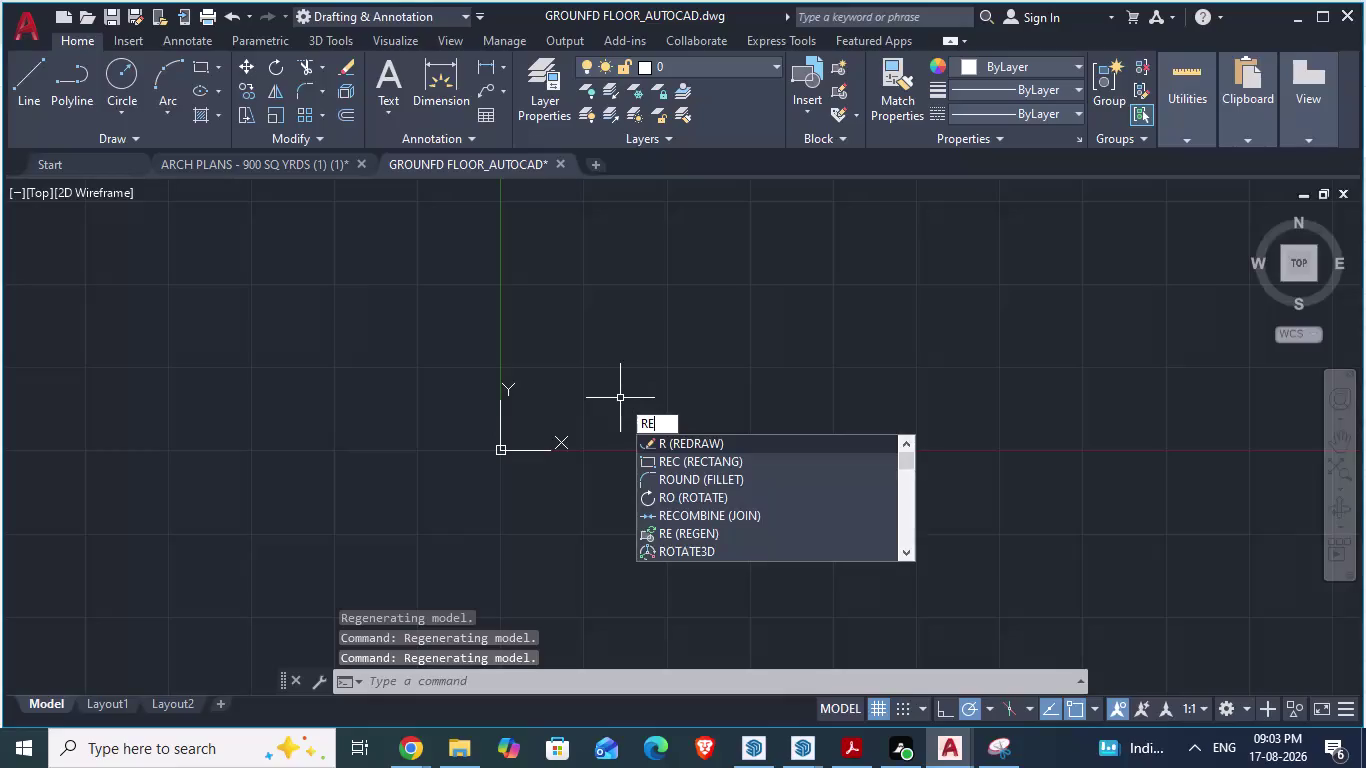
Start a rectangle, pick a first corner, then cancel it.
key(Return)
scroll(down, 3)
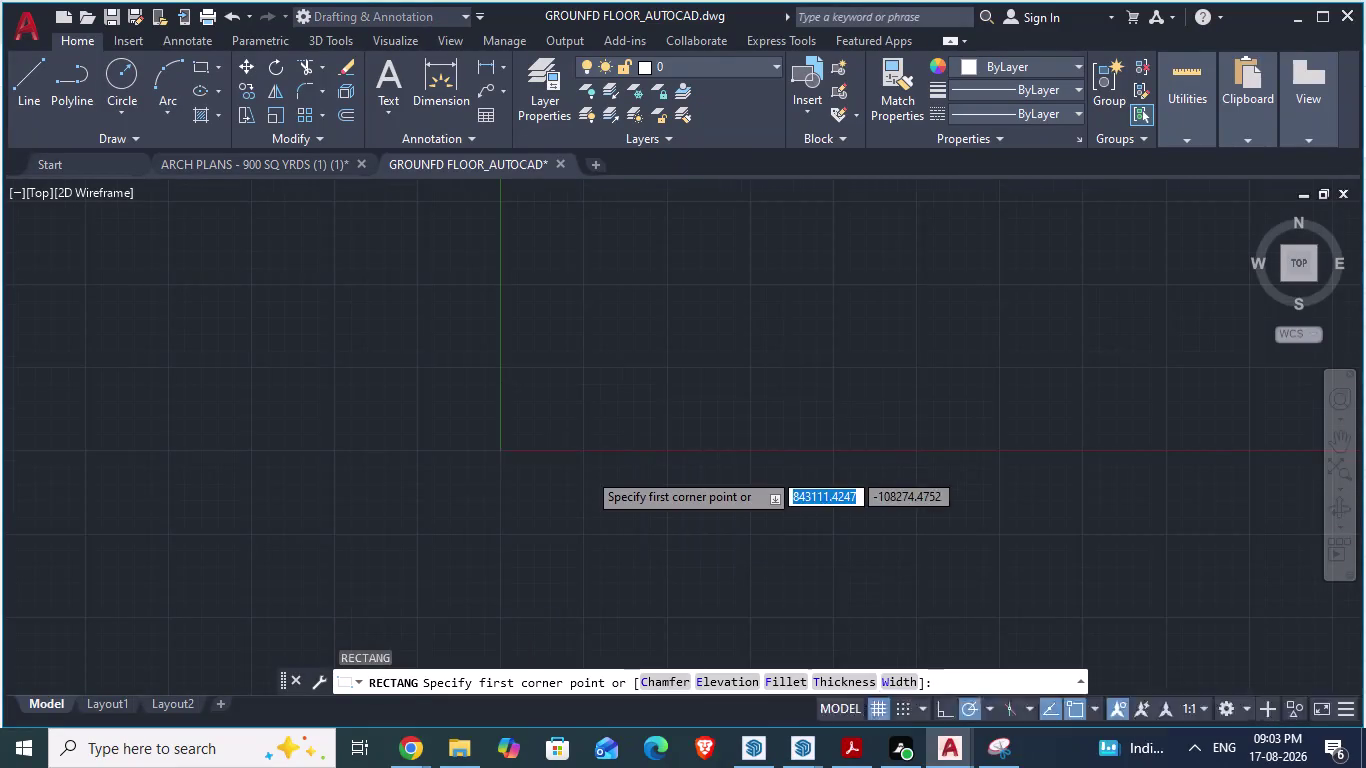
scroll(down, 3)
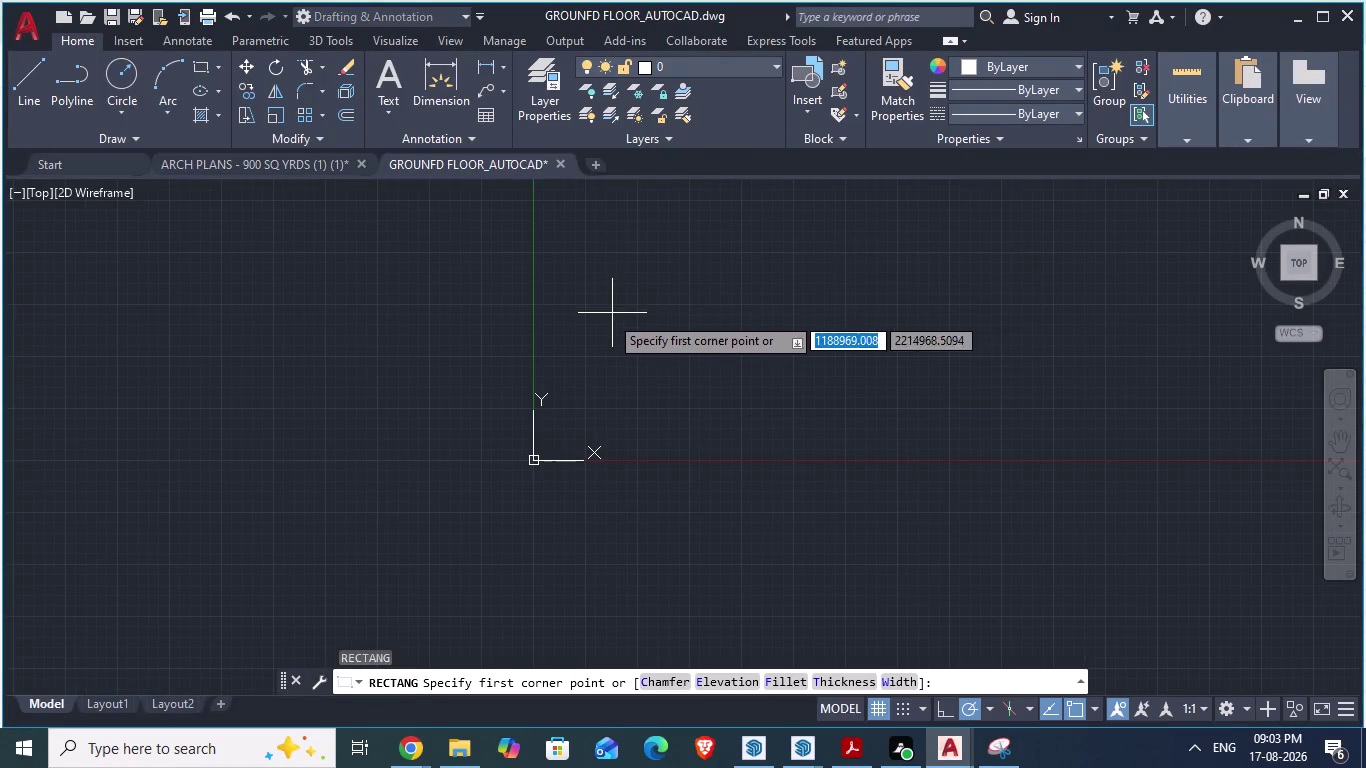
scroll(down, 3)
click(609, 280)
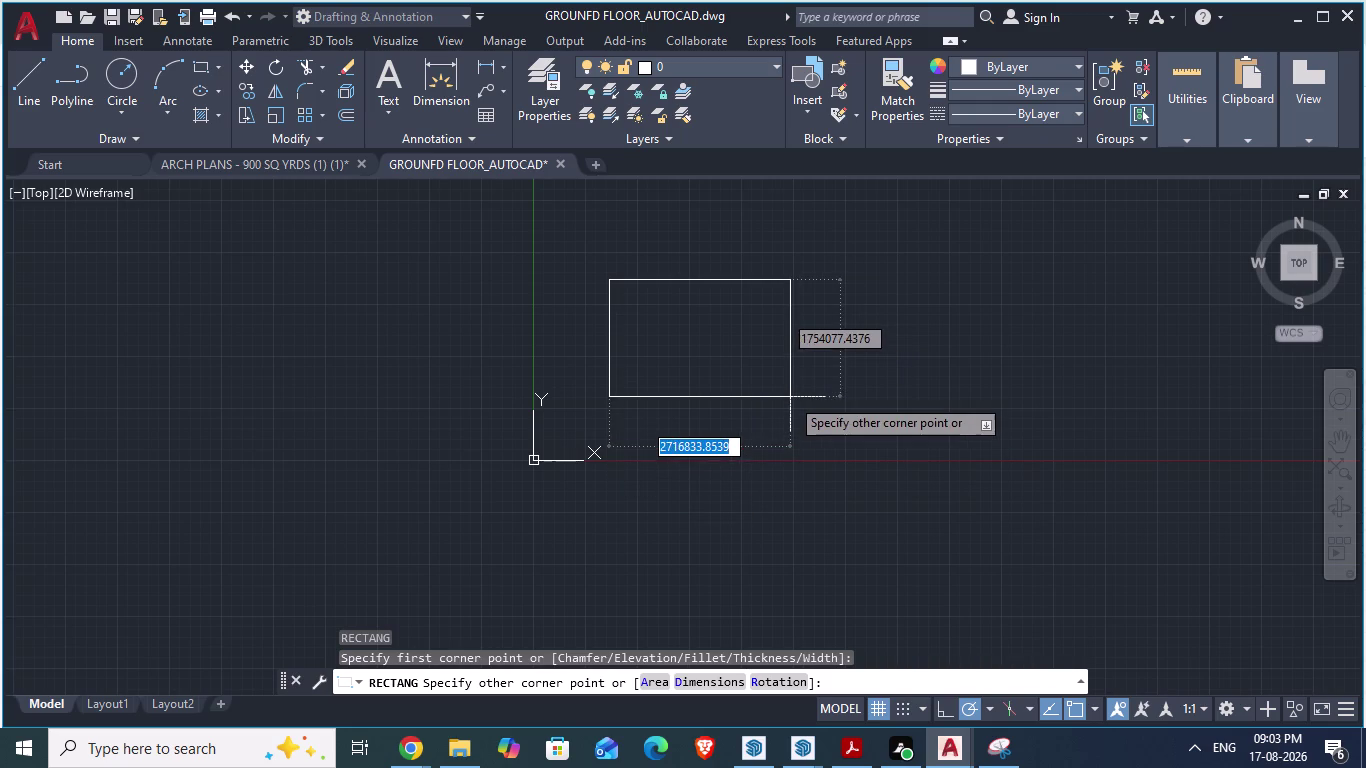
key(Escape)
Type 98'10.5" at an empty-canvas prompt, confirm it, then cancel.
scroll(down, 3)
scroll(down, 3)
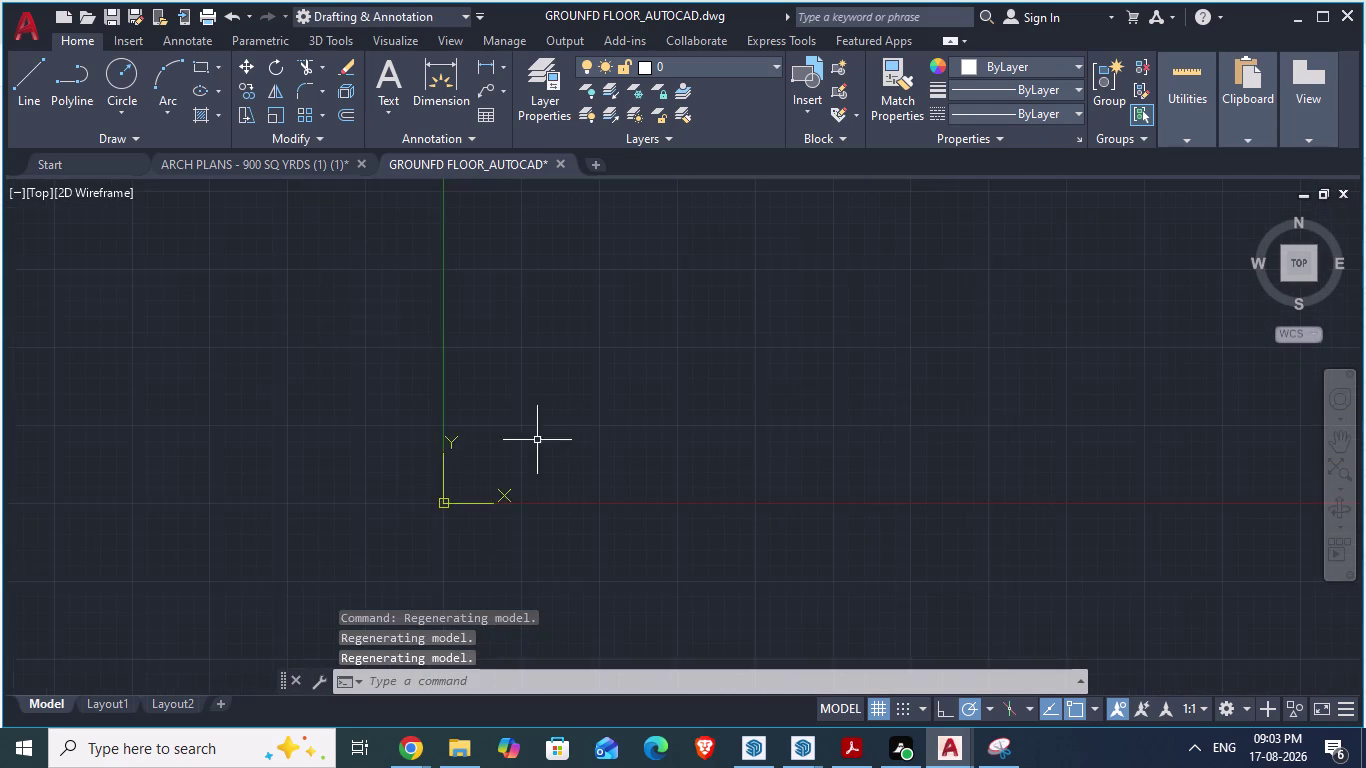
scroll(up, 3)
click(448, 303)
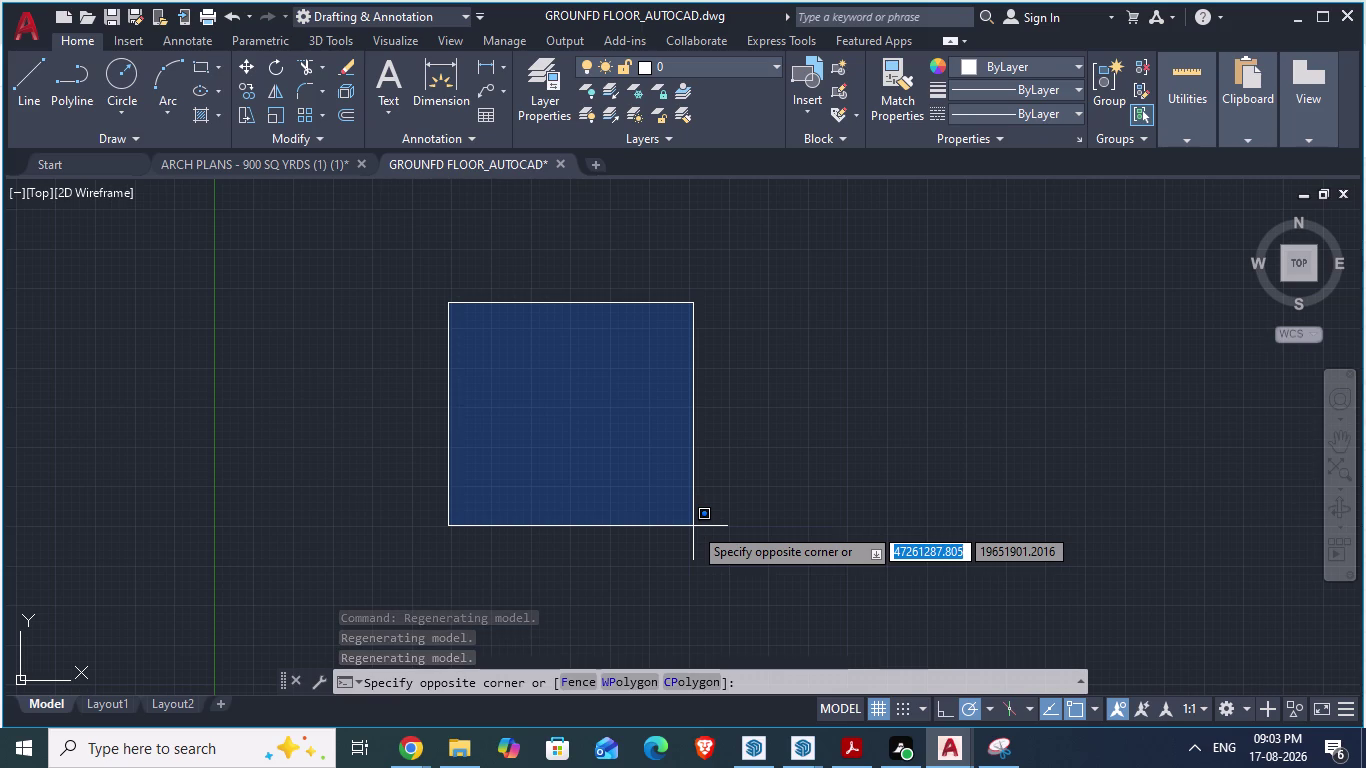
text(98)
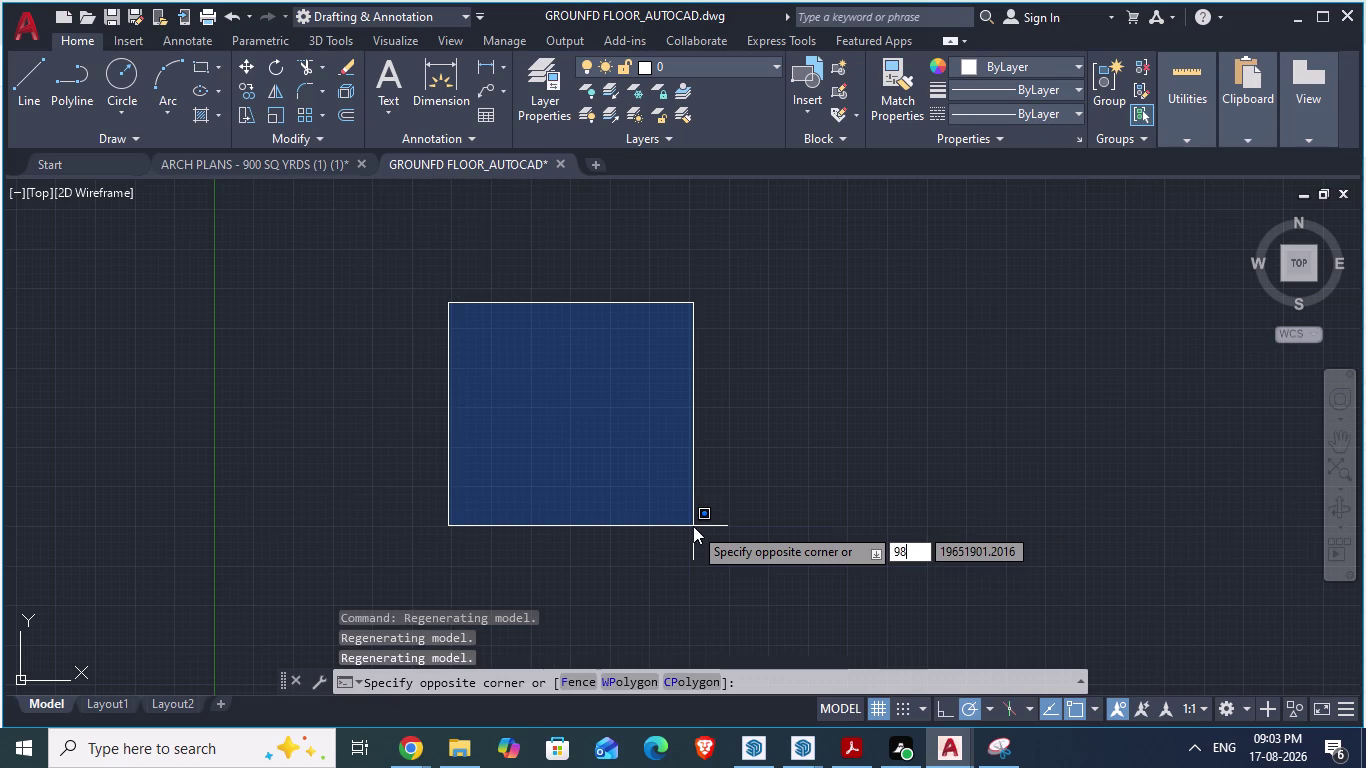
key(apostrophe)
text(10)
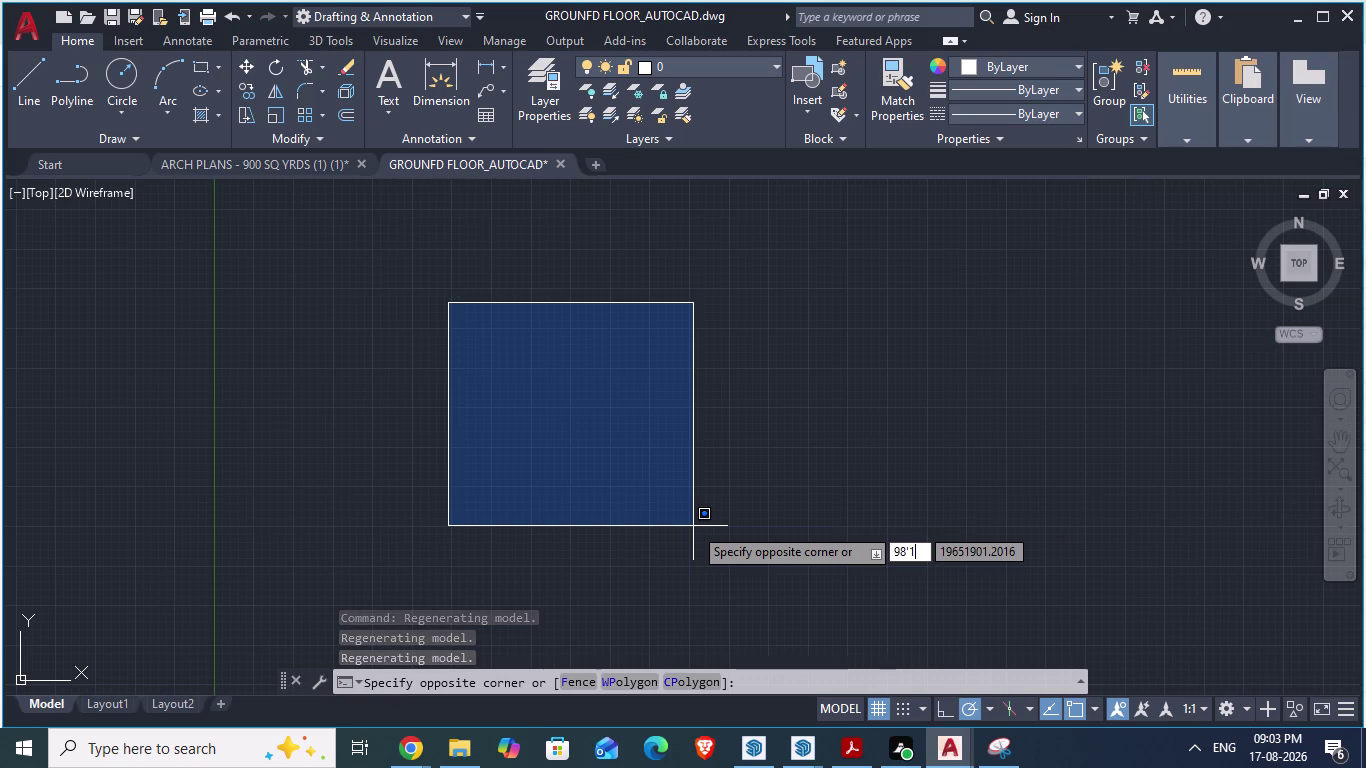
text(.5)
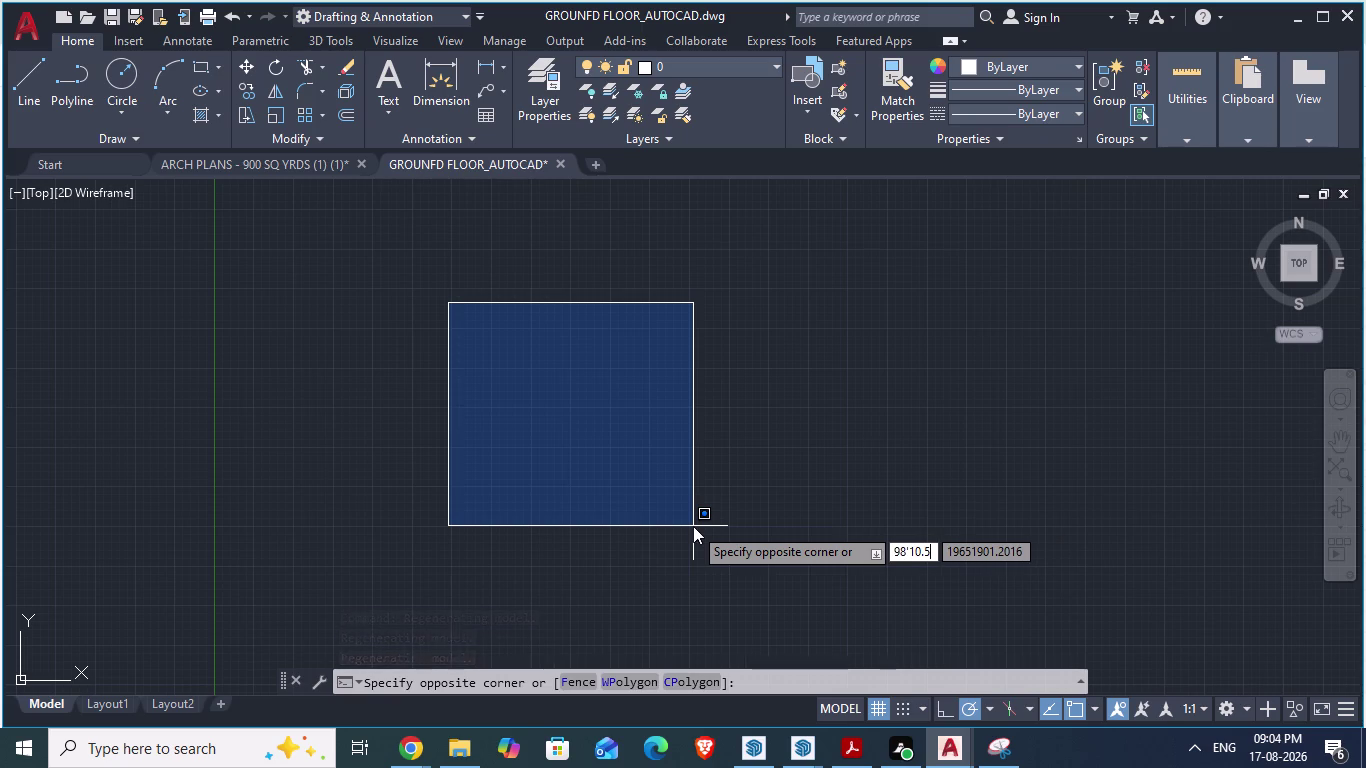
key(shift+quotedbl)
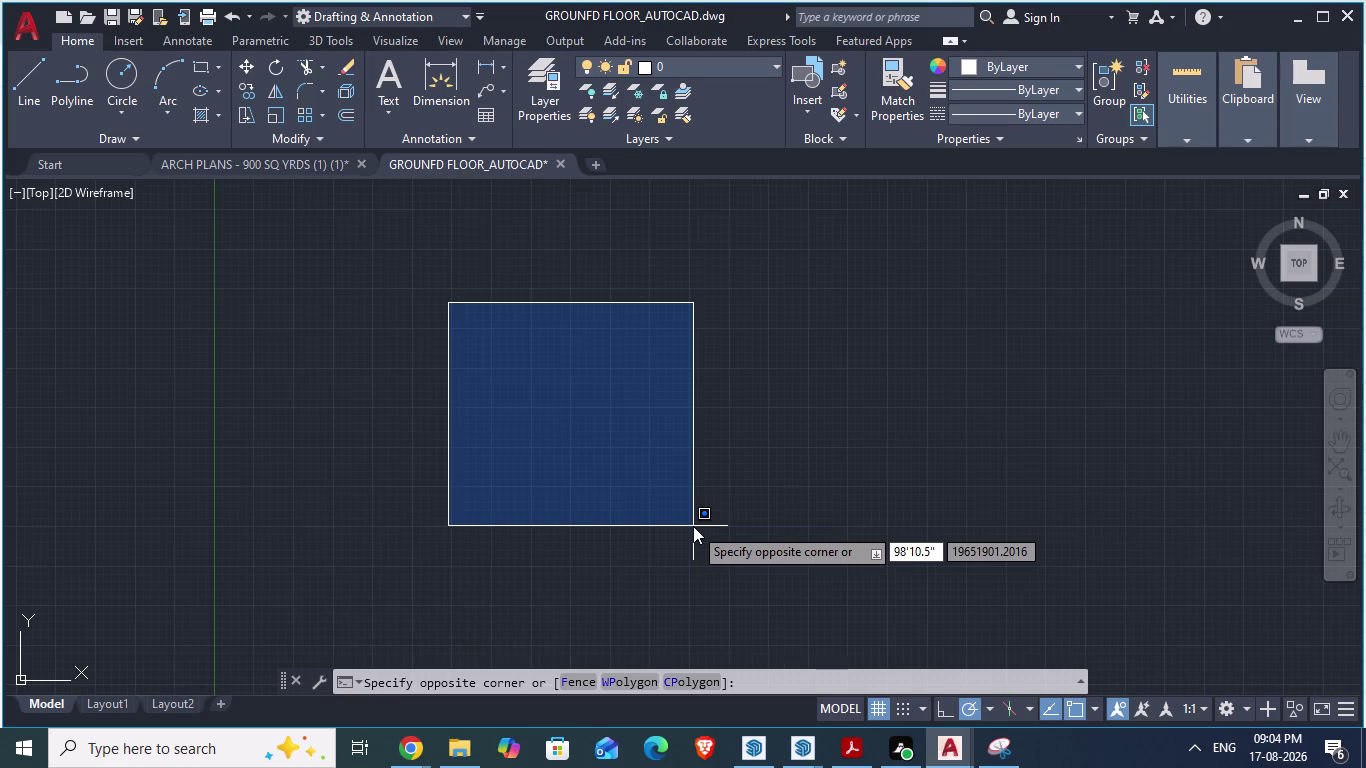
key(Tab)
key(Tab)
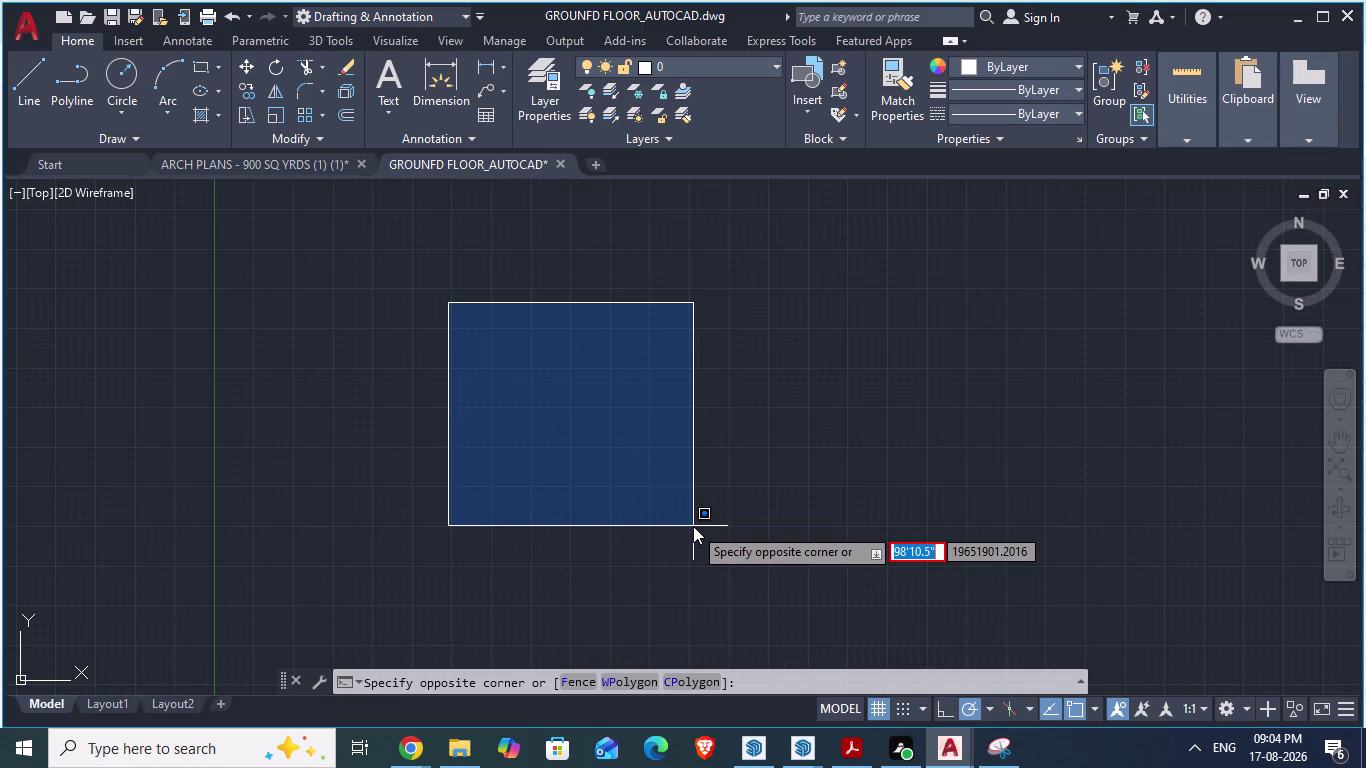
key(Return)
key(Escape)
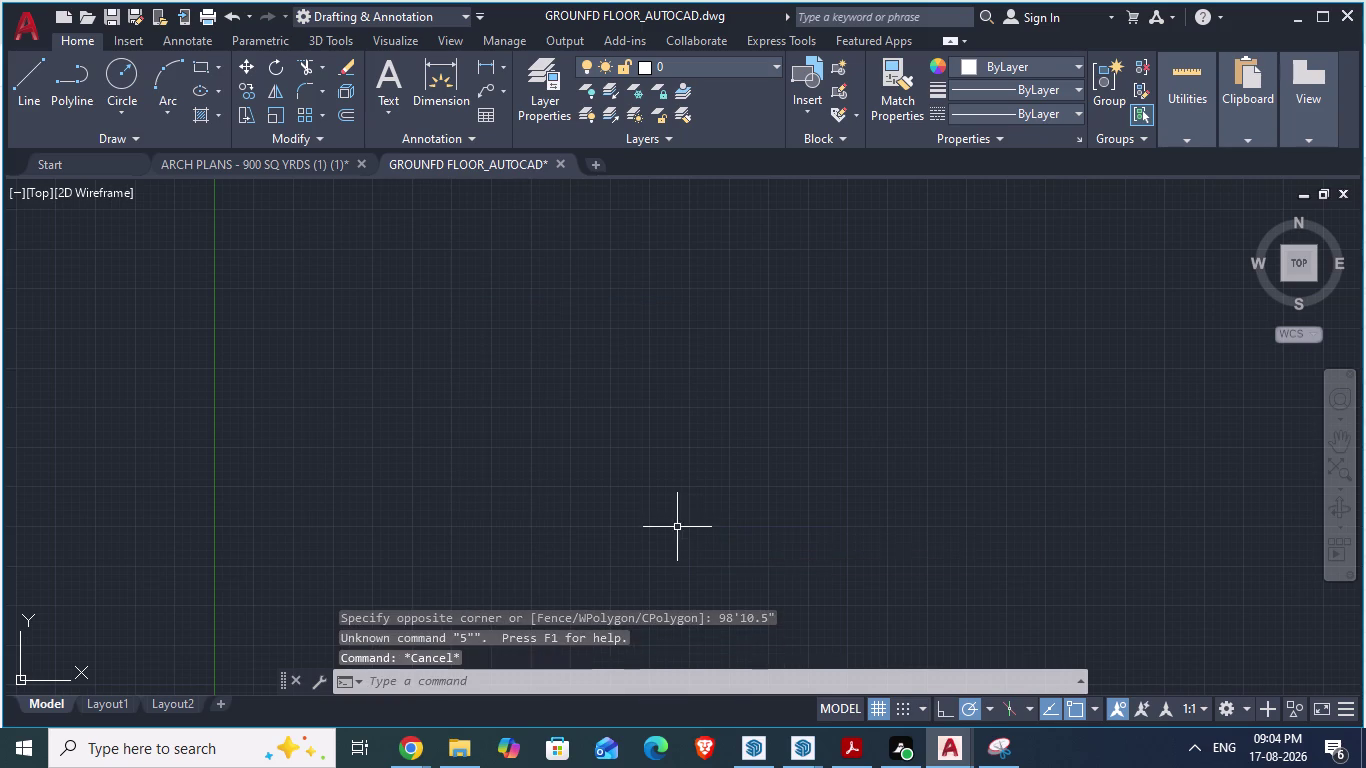
Restart the rectangle command with REC.
scroll(down, 3)
scroll(down, 3)
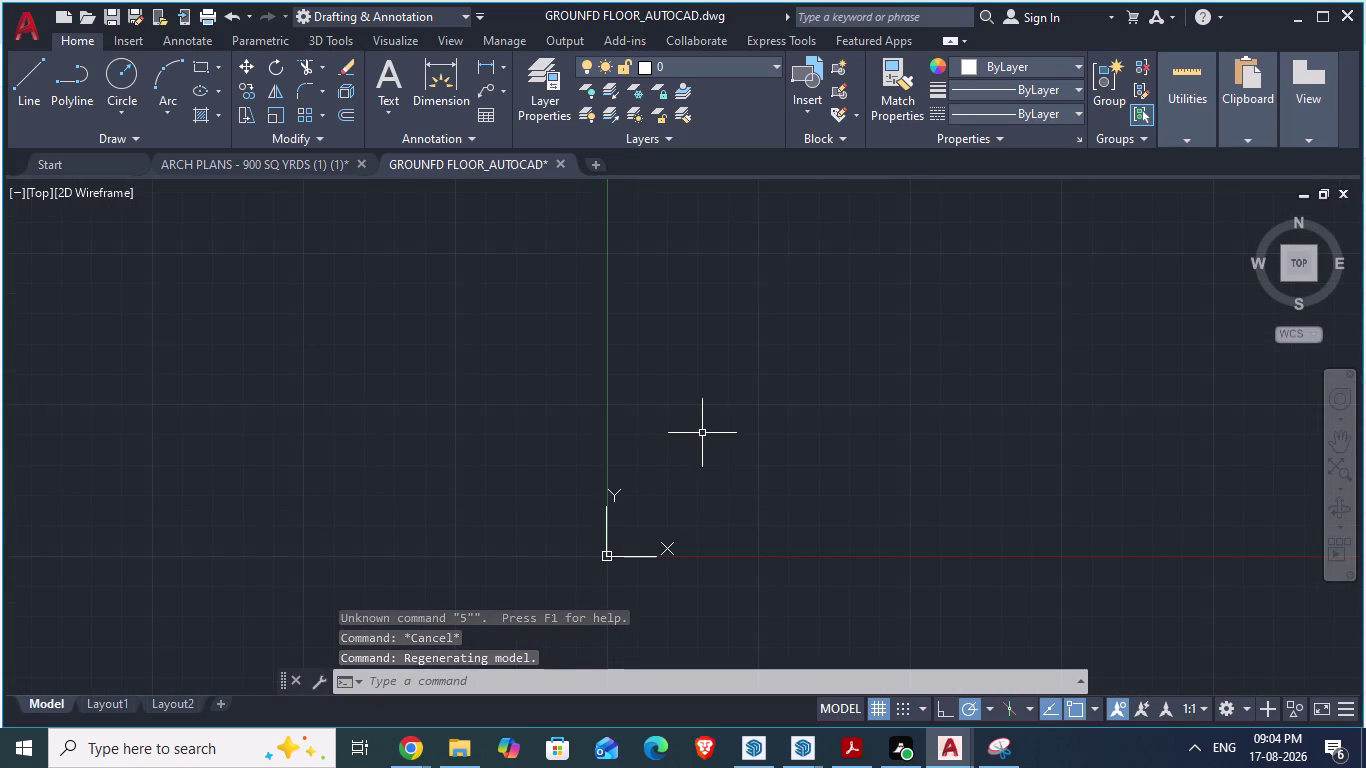
scroll(down, 3)
scroll(down, 3)
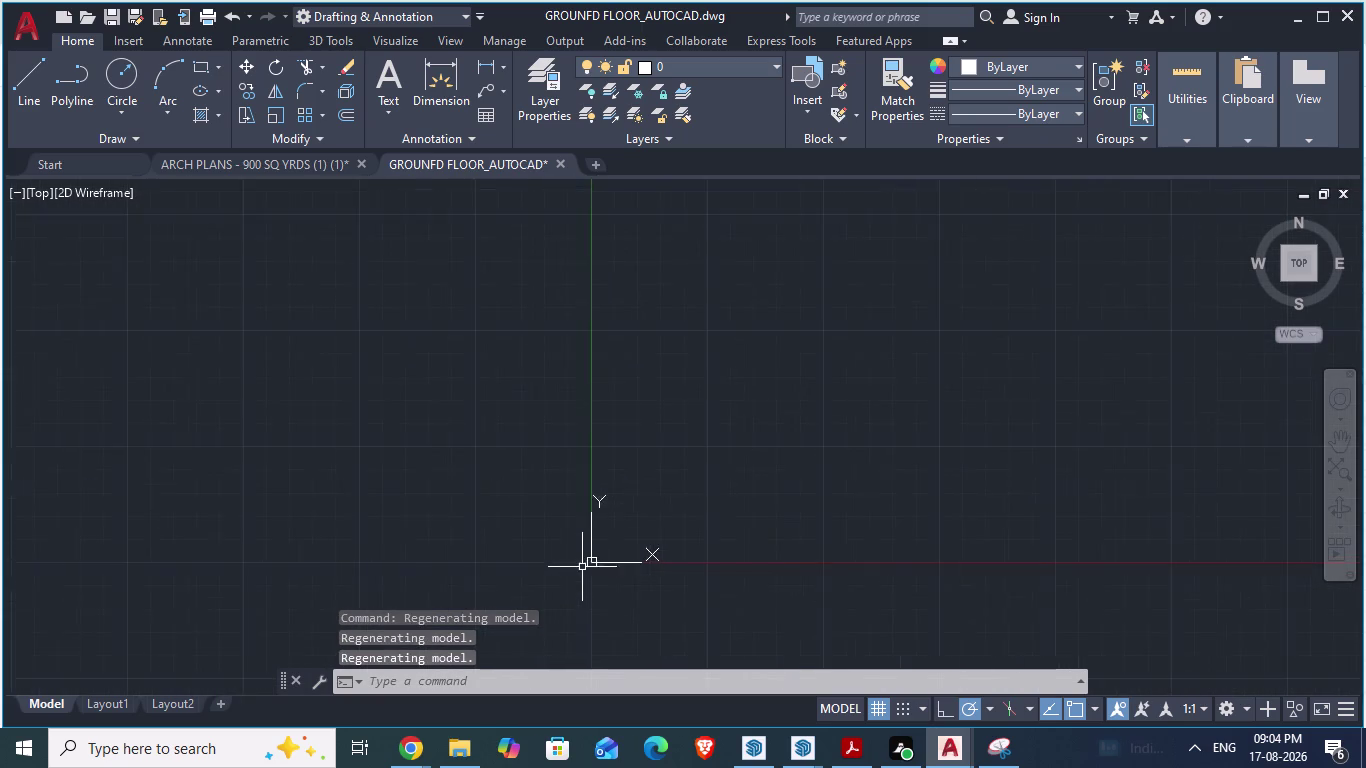
scroll(down, 3)
scroll(down, 3)
text(re)
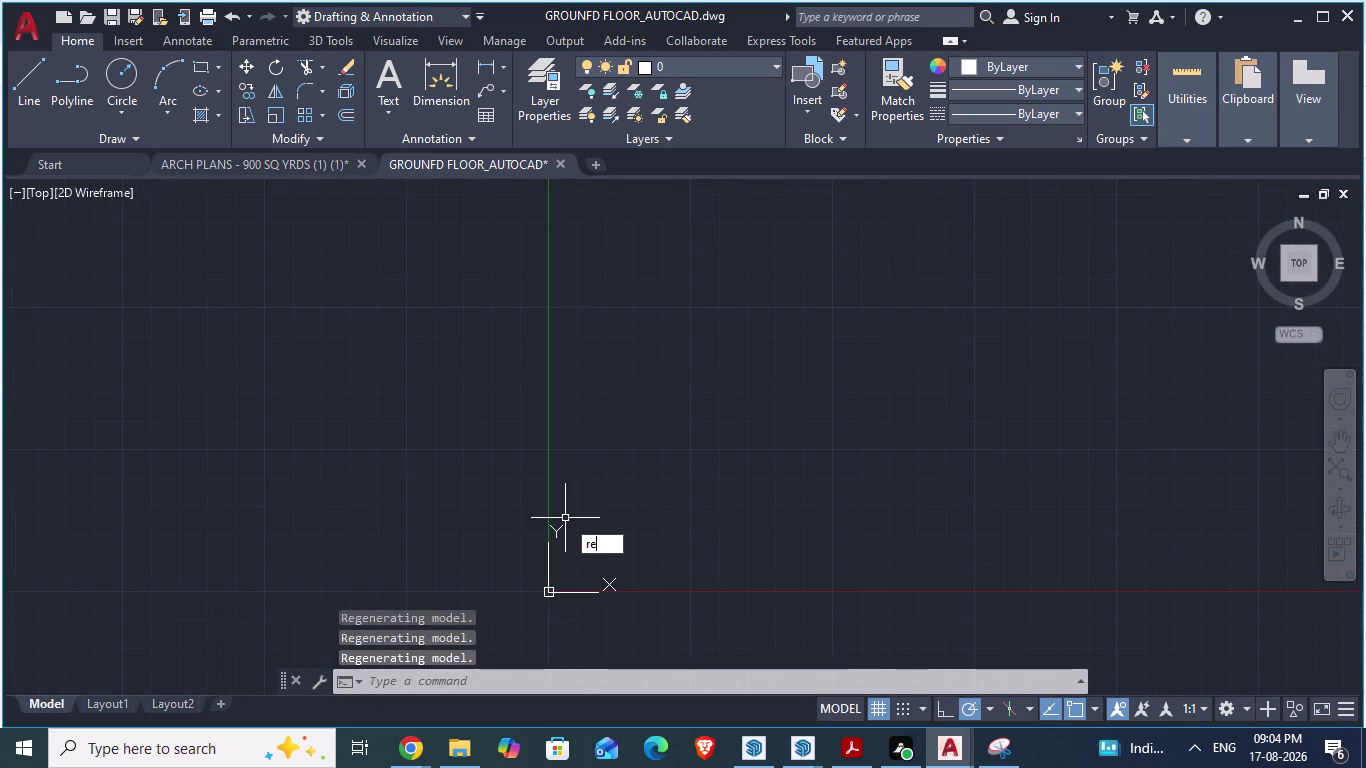
text(c)
key(Return)
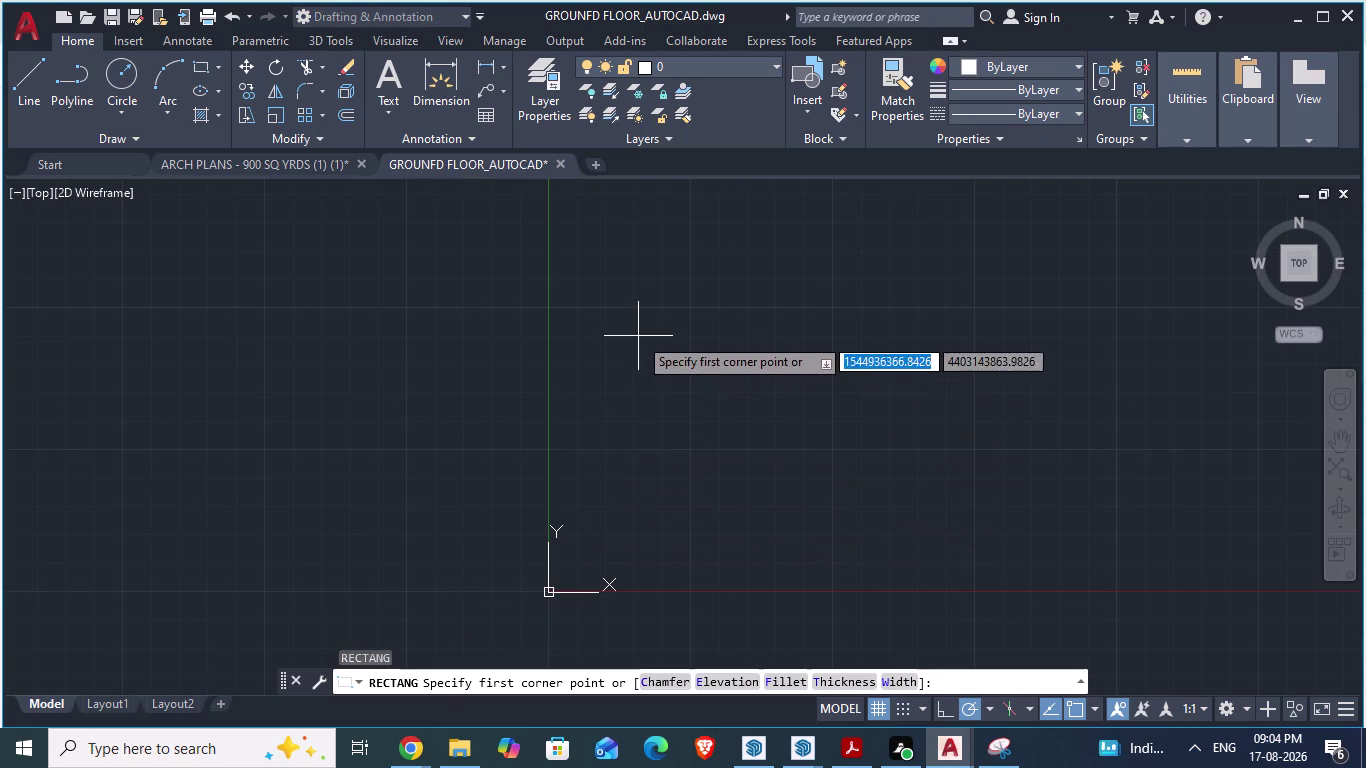
Enter 98'10.5" as the first corner's X value and place the corner.
scroll(down, 3)
scroll(down, 3)
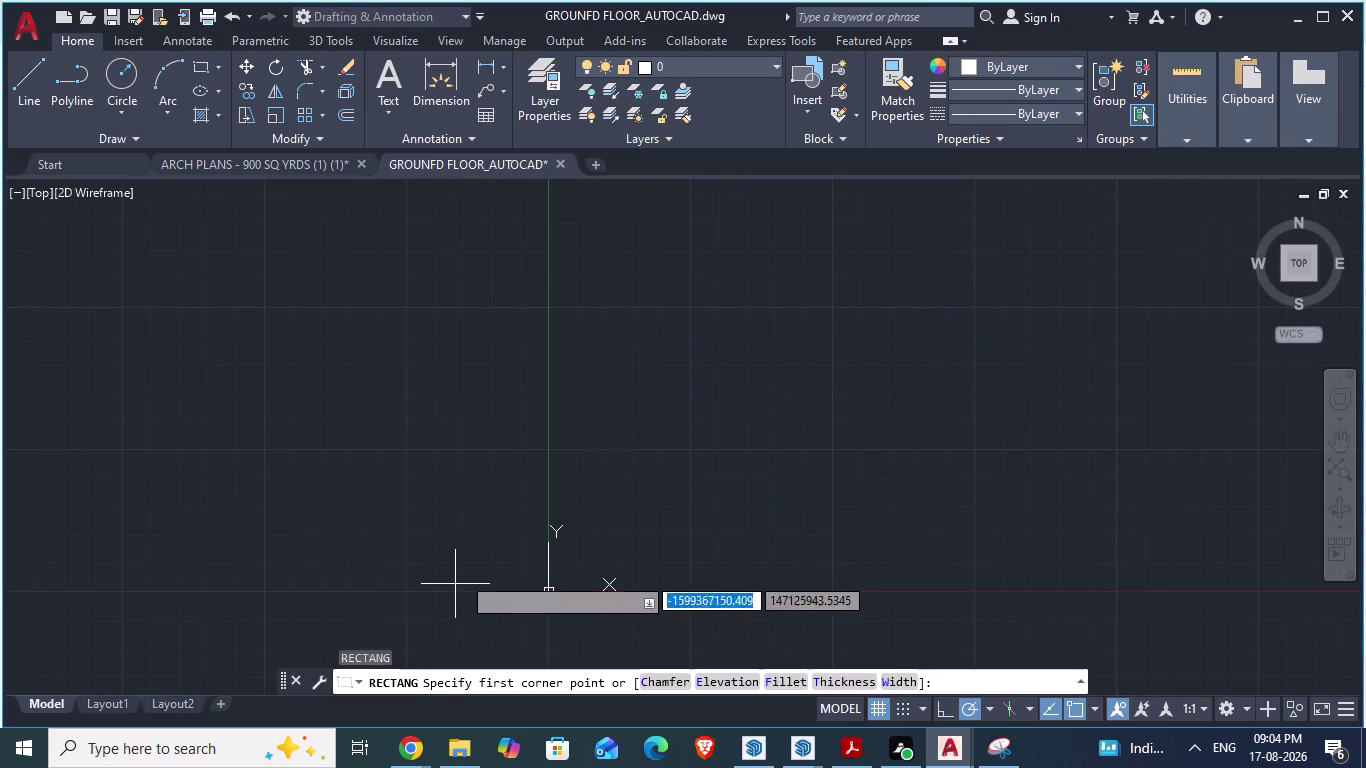
text(98)
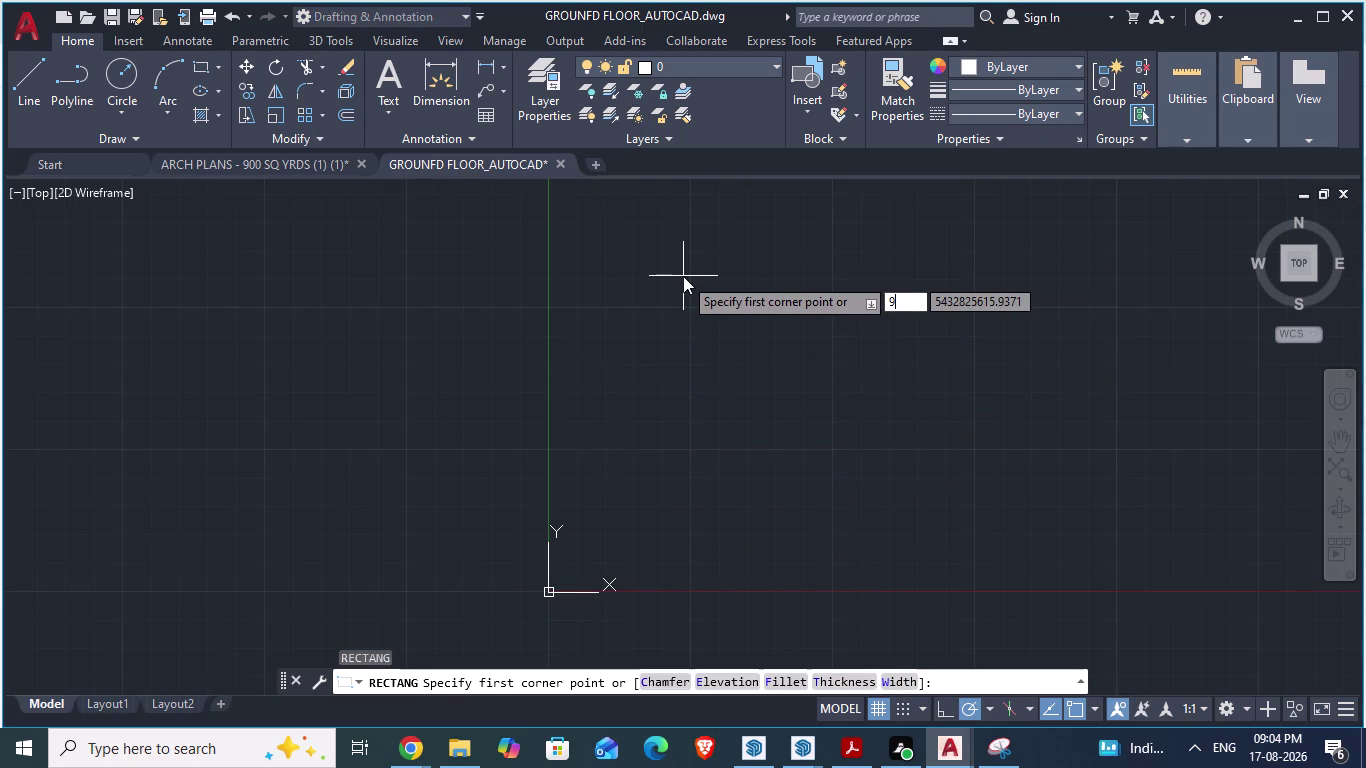
key(apostrophe)
text(10.)
text(5)
key(shift+quotedbl)
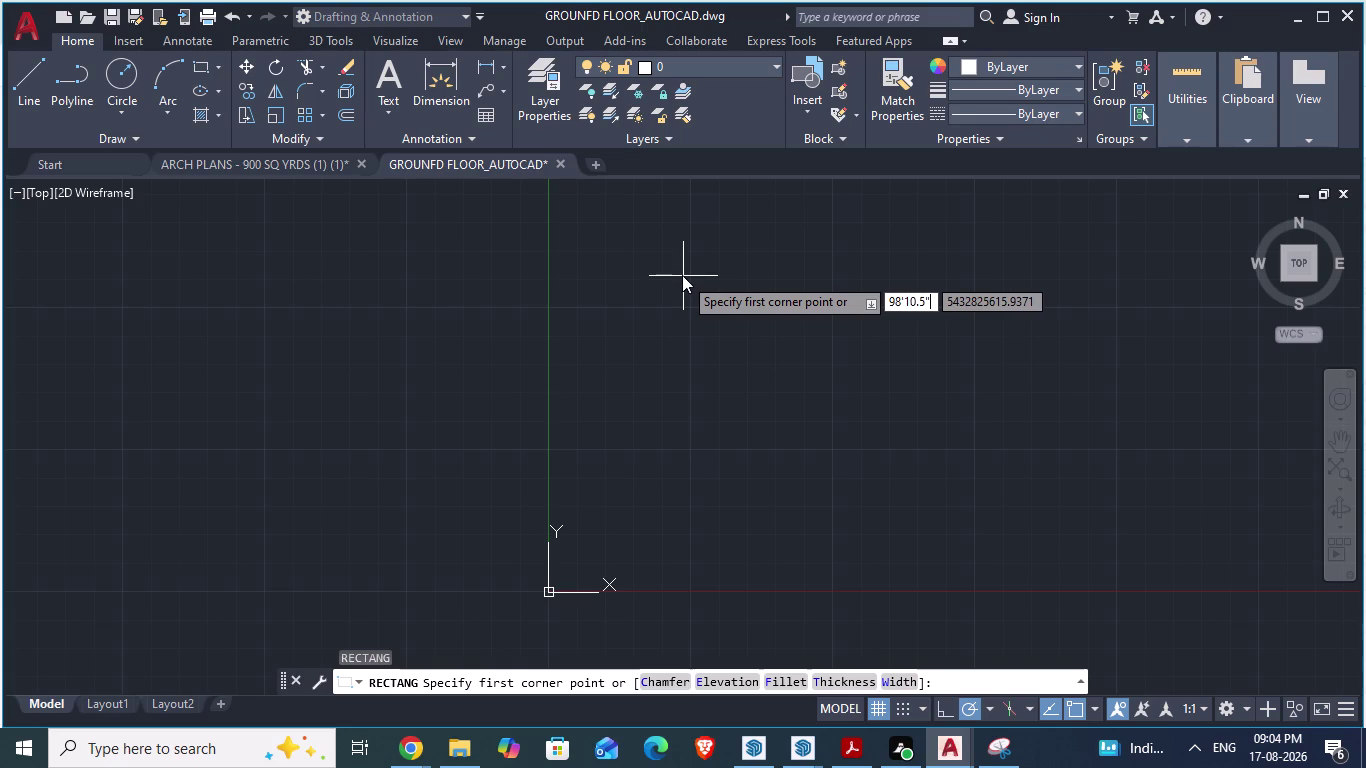
key(Tab)
key(Tab)
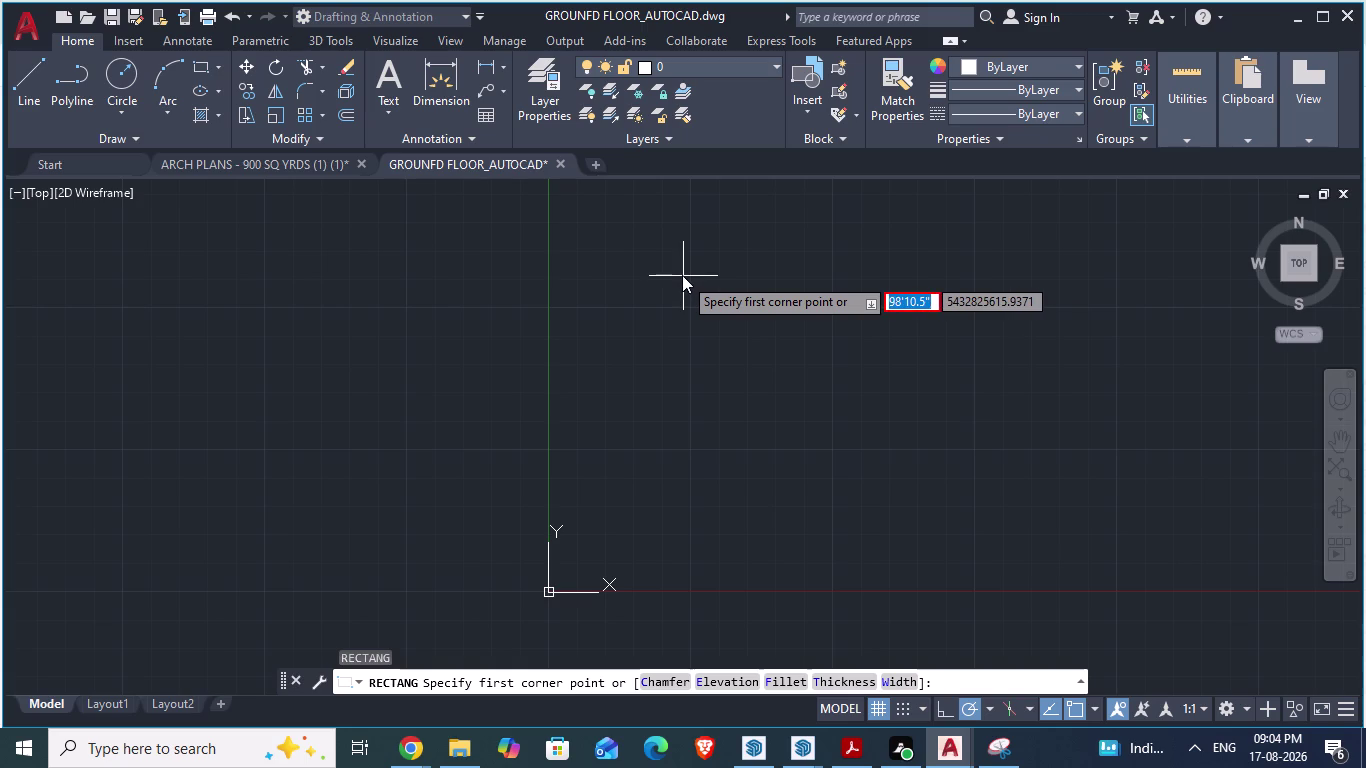
click(678, 228)
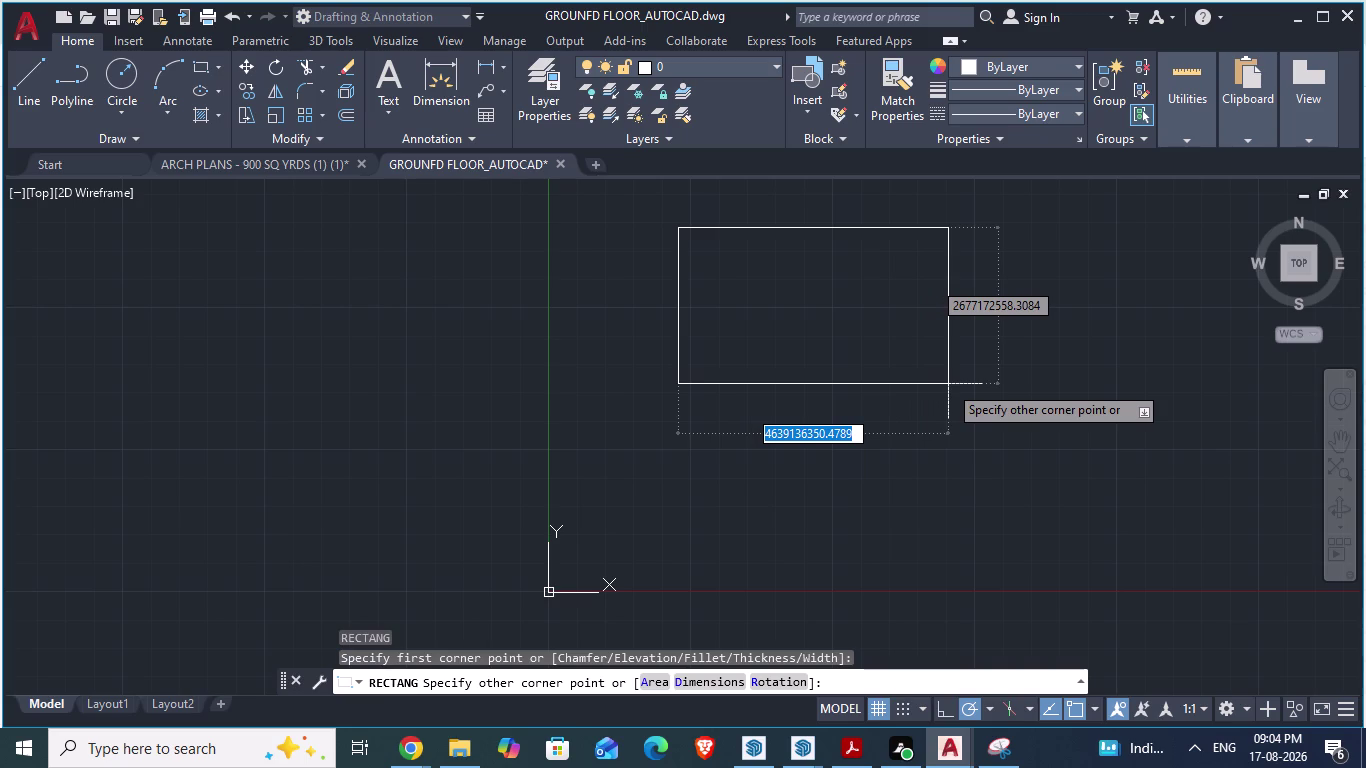
Enter 98'10.5" for the opposite corner, then abandon and restart the attempt.
key(9)
key(8)
text(')
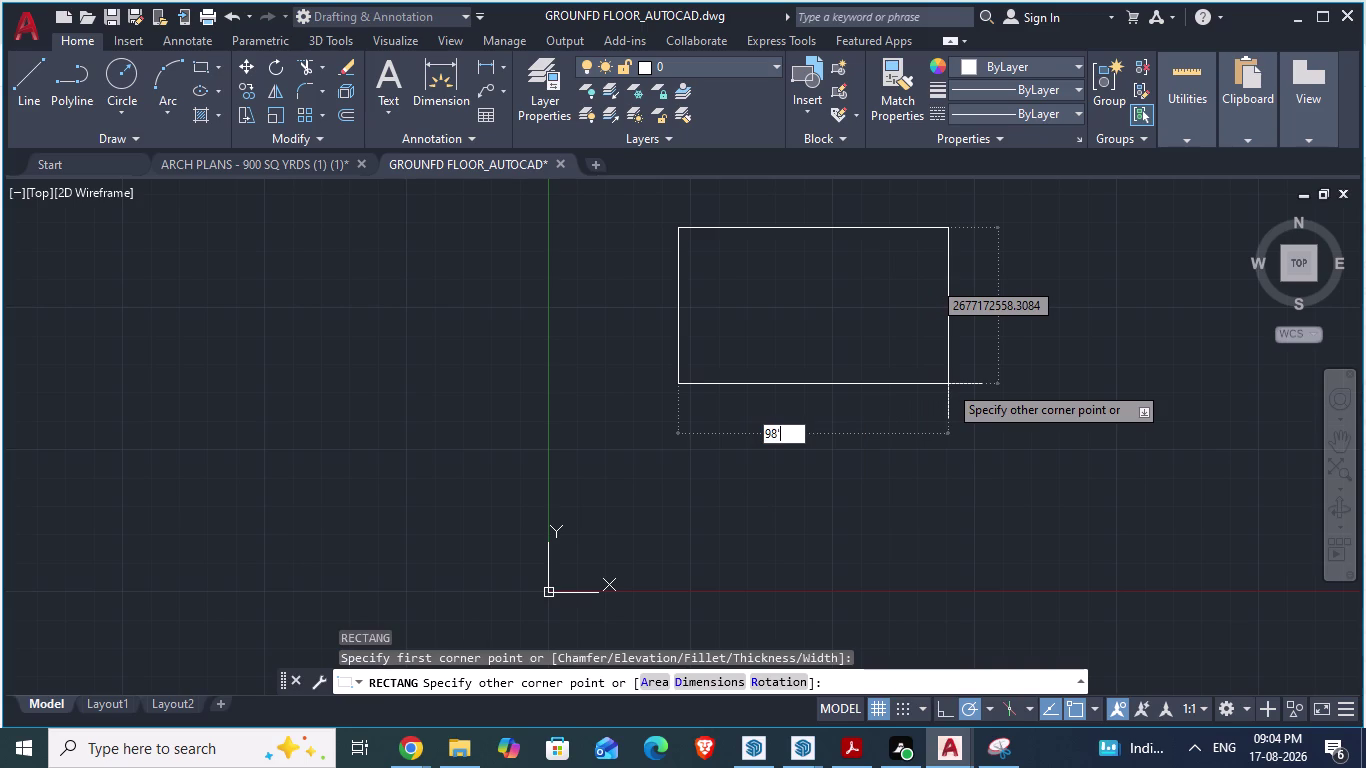
text(10.5)
key(shift+quotedbl)
key(Tab)
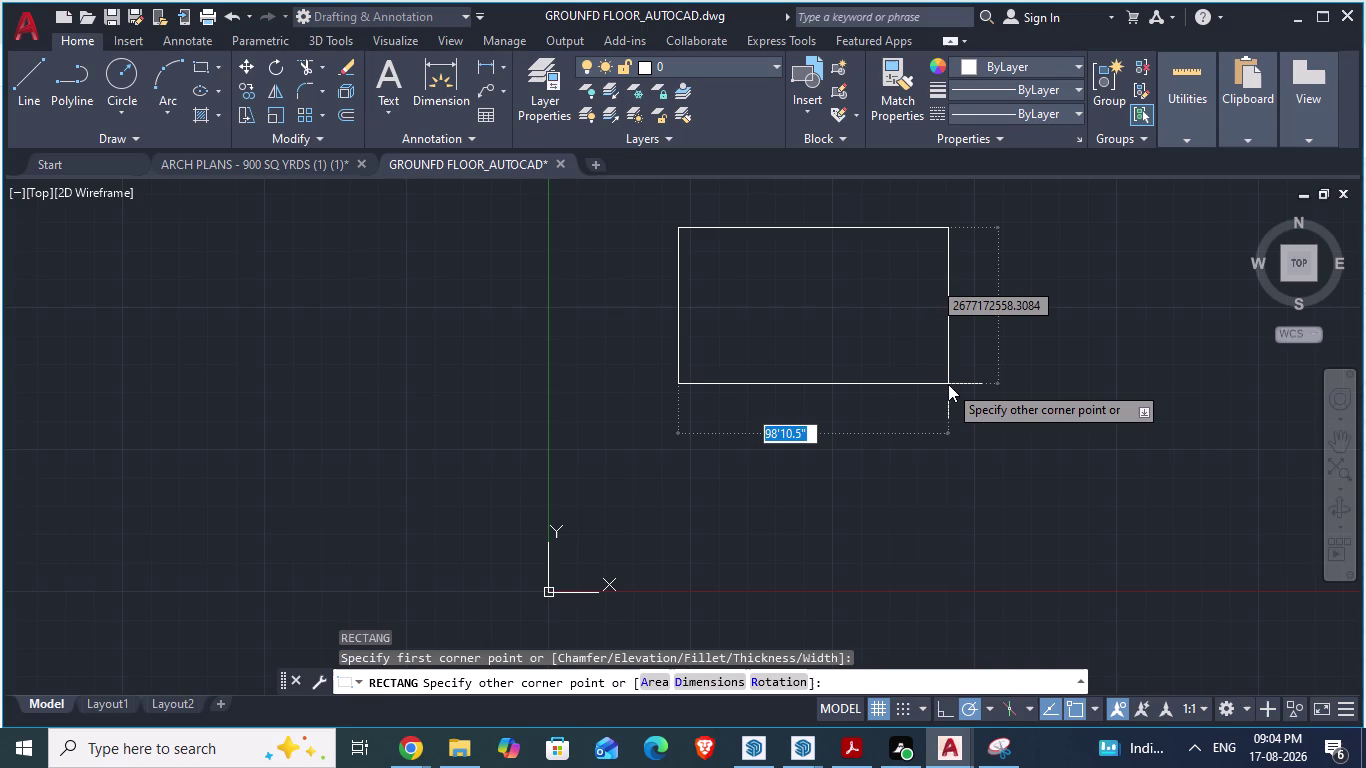
key(Tab)
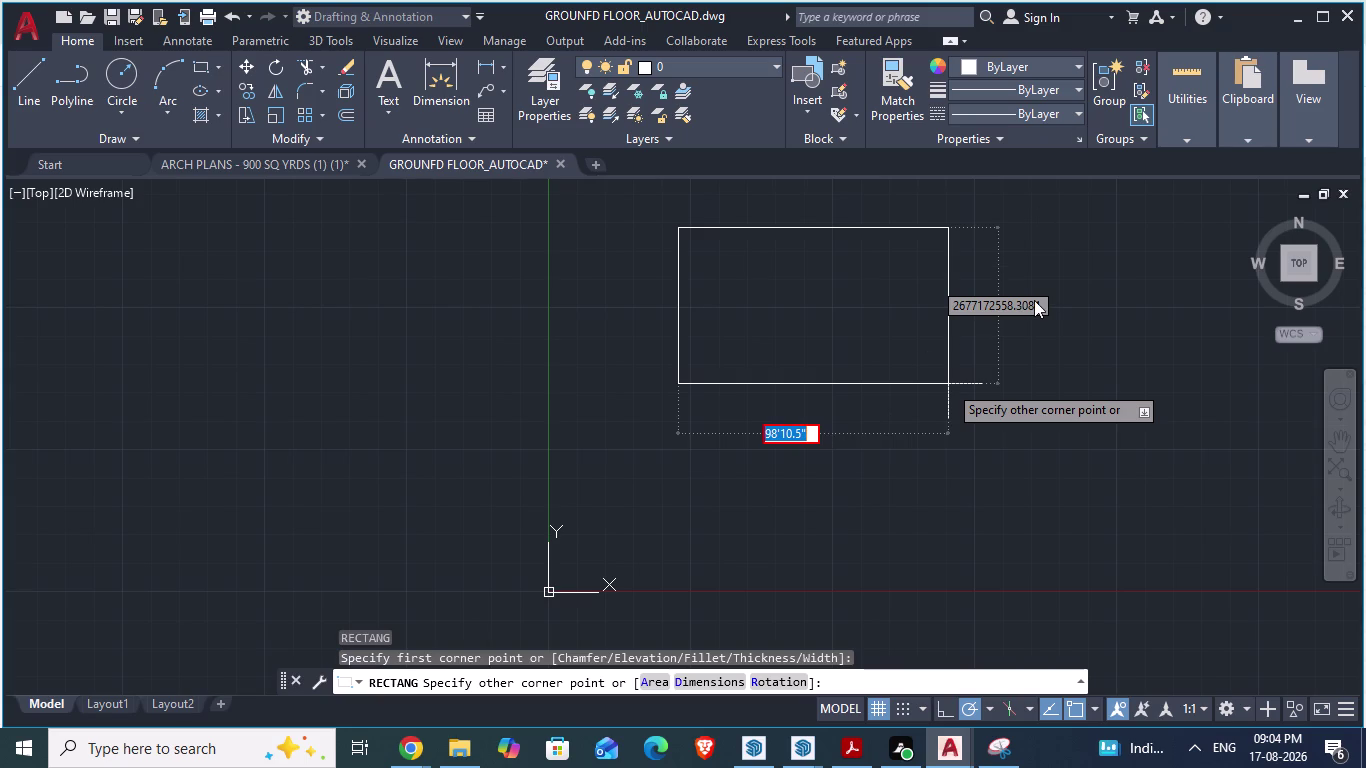
key(Tab)
key(Return)
key(Escape)
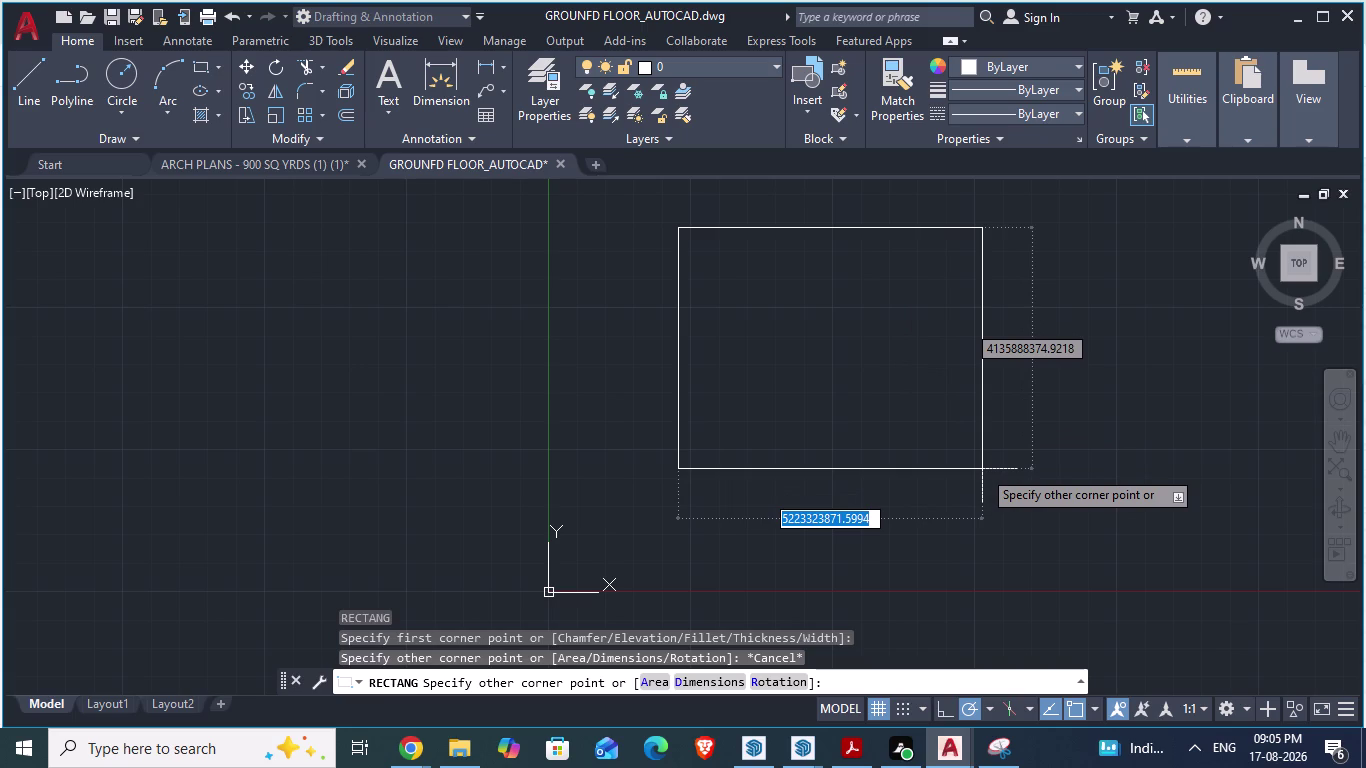
text(98'1)
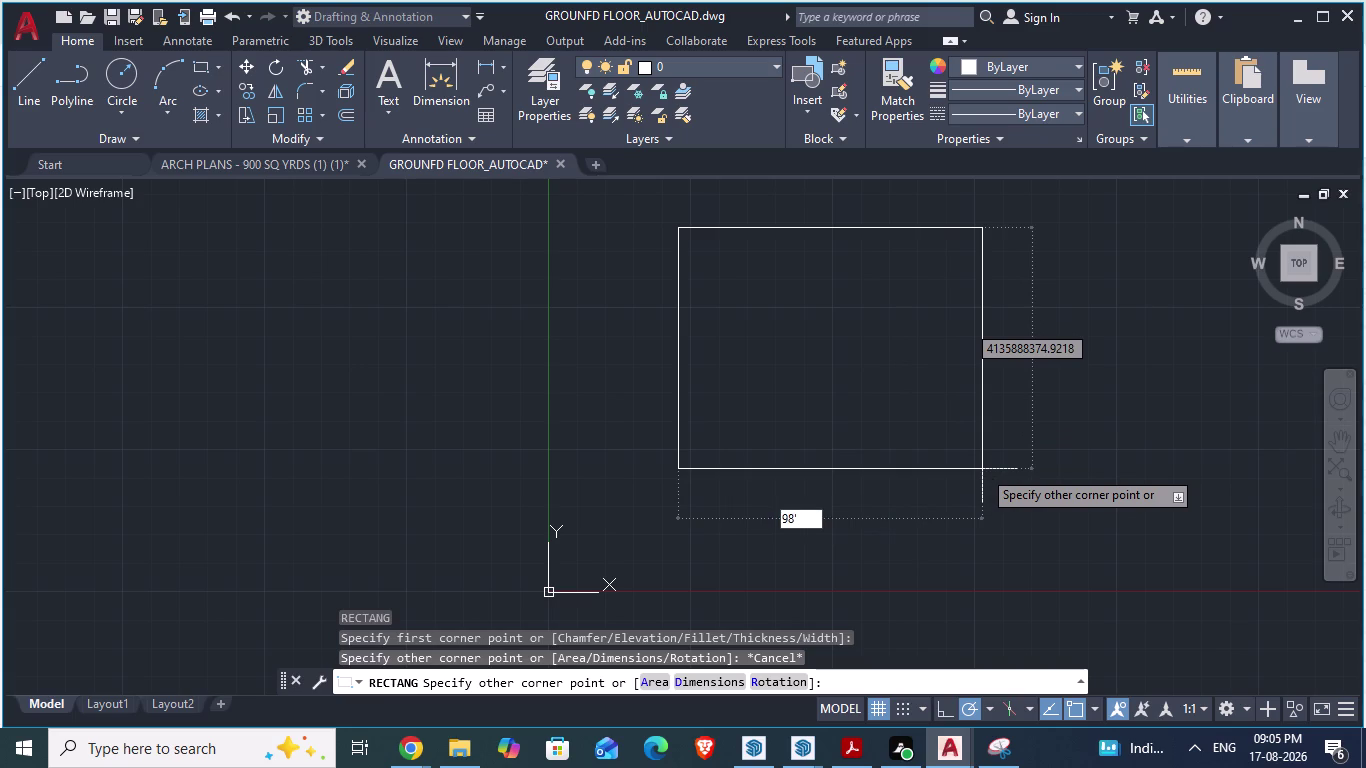
text(0.5)
key(shift+quotedbl)
key(comma)
text(88')
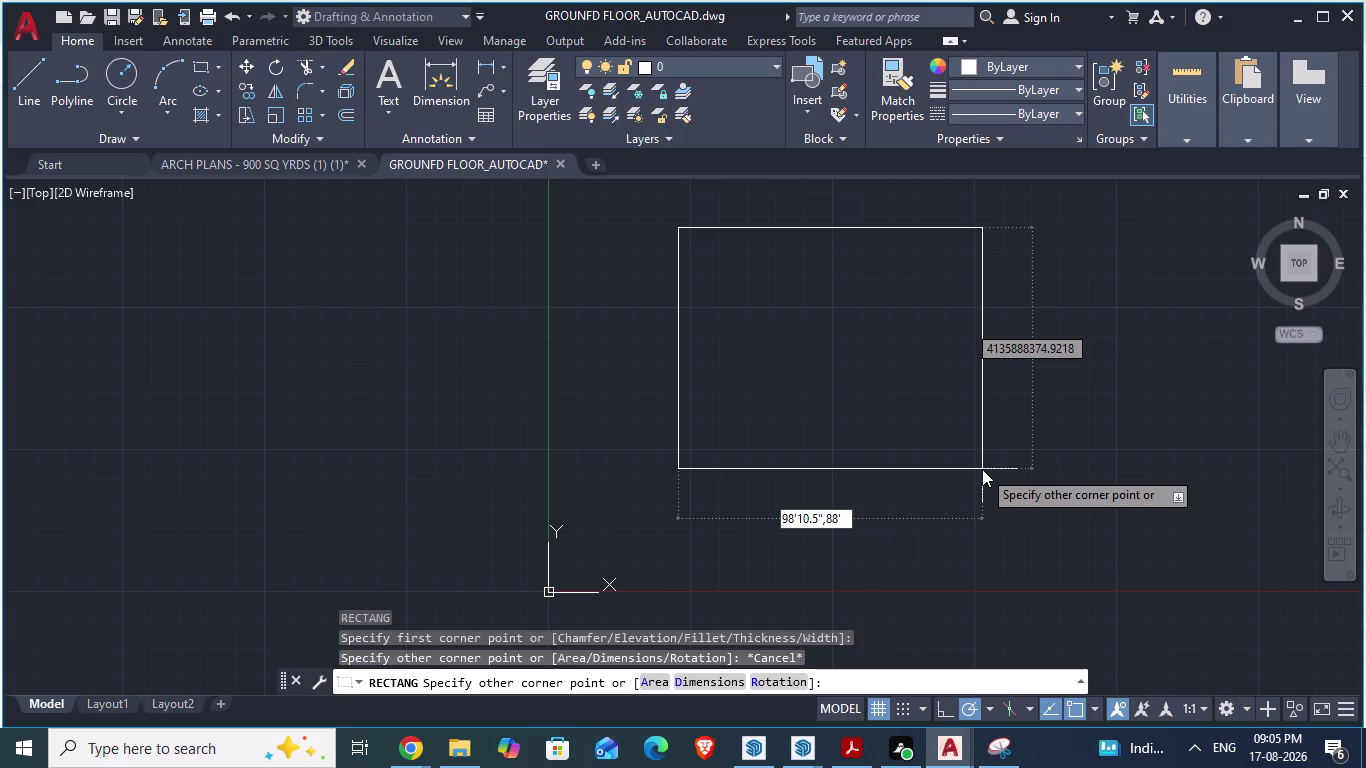
key(5)
key(shift+quotedbl)
key(Return)
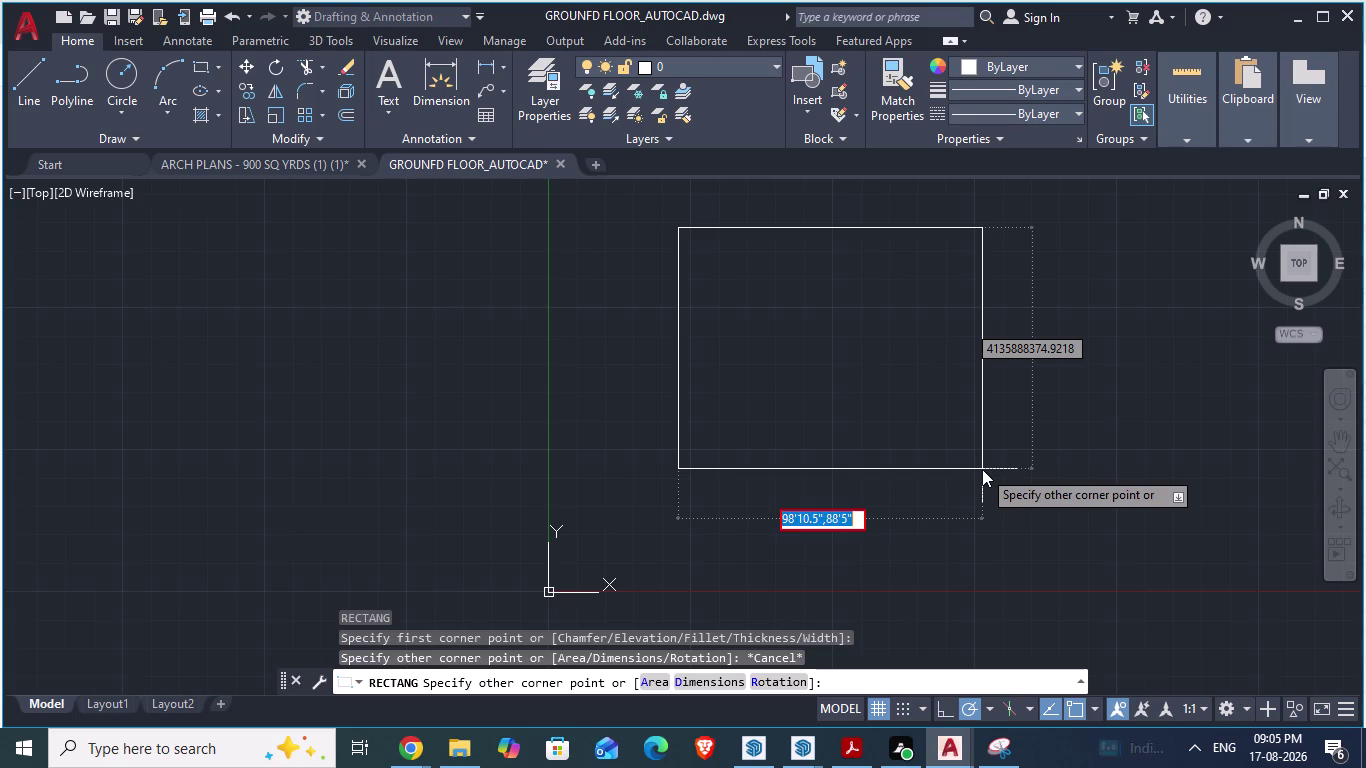
scroll(up, 3)
scroll(up, 3)
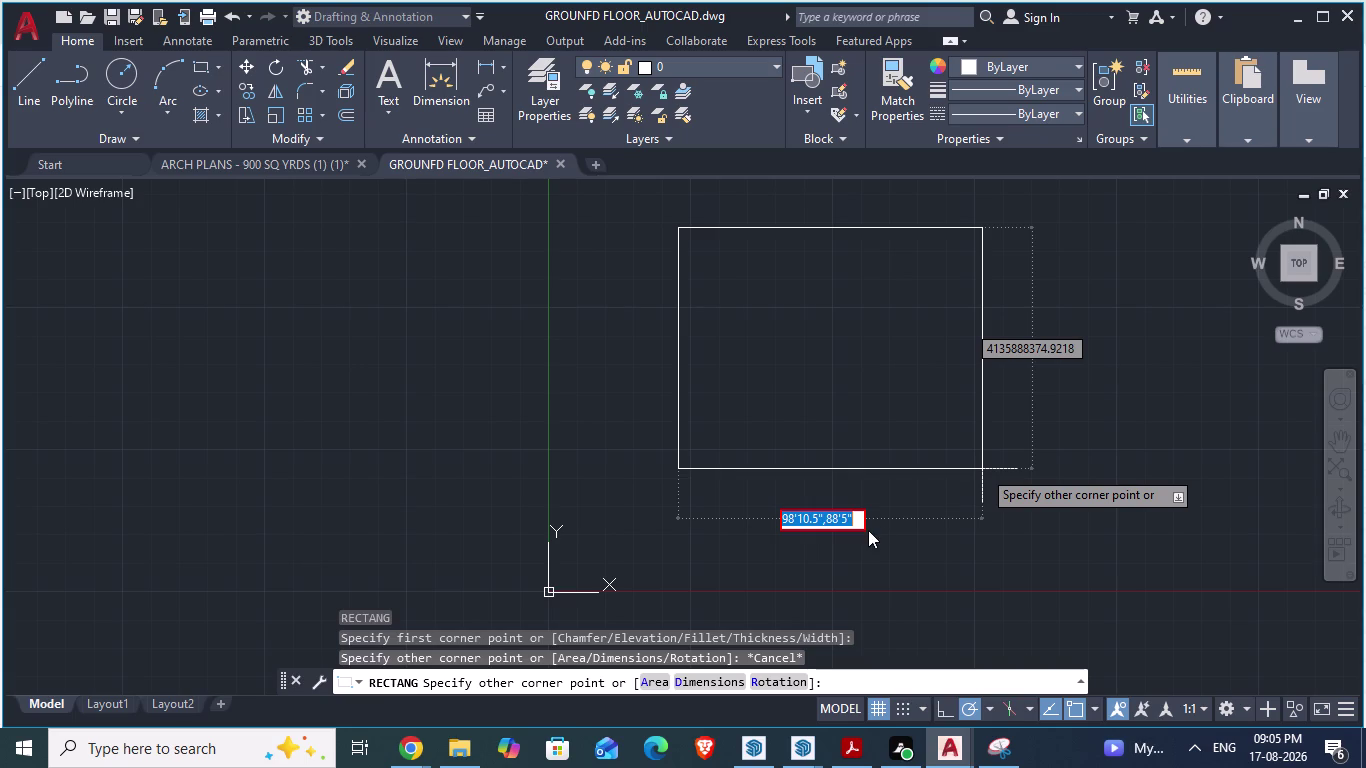
key(Escape)
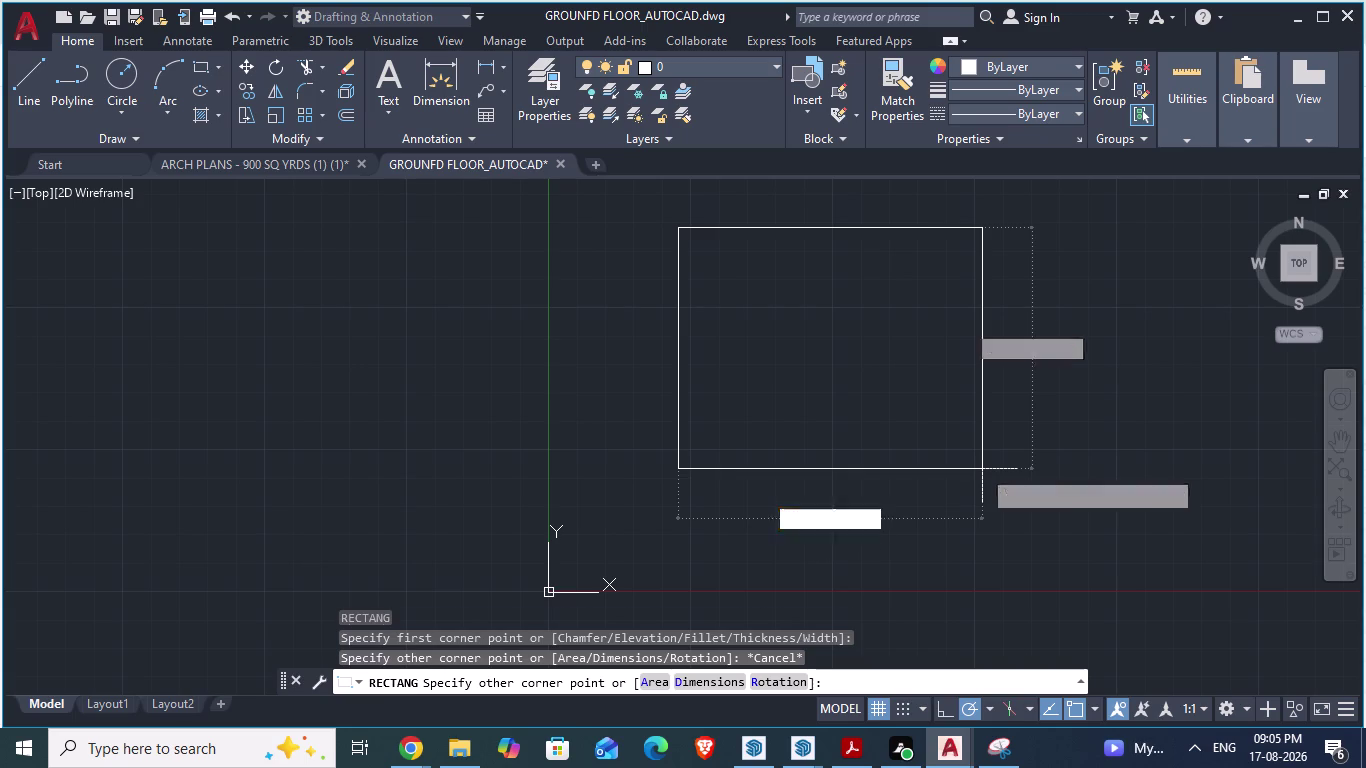
scroll(down, 3)
key(Escape)
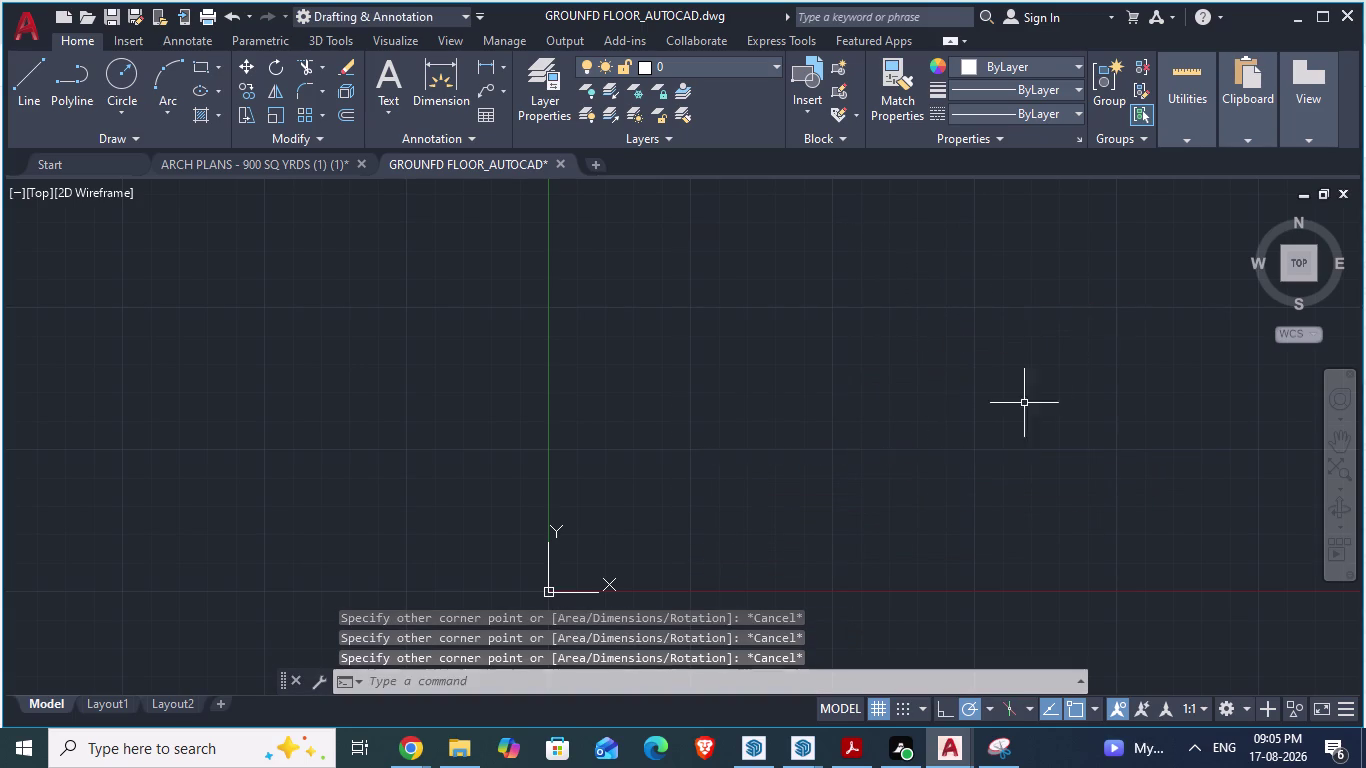
scroll(down, 3)
scroll(down, 3)
scroll(up, 3)
text(r)
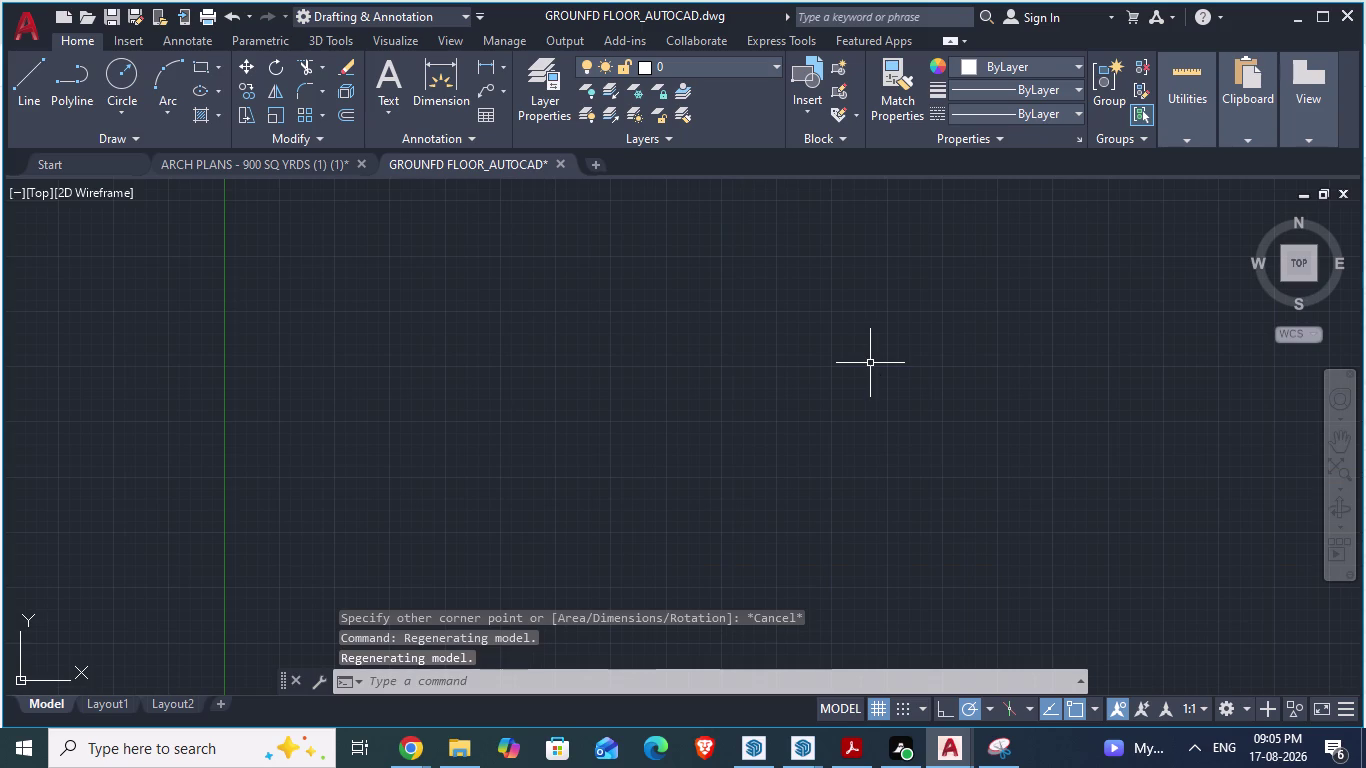
text(ec)
key(Return)
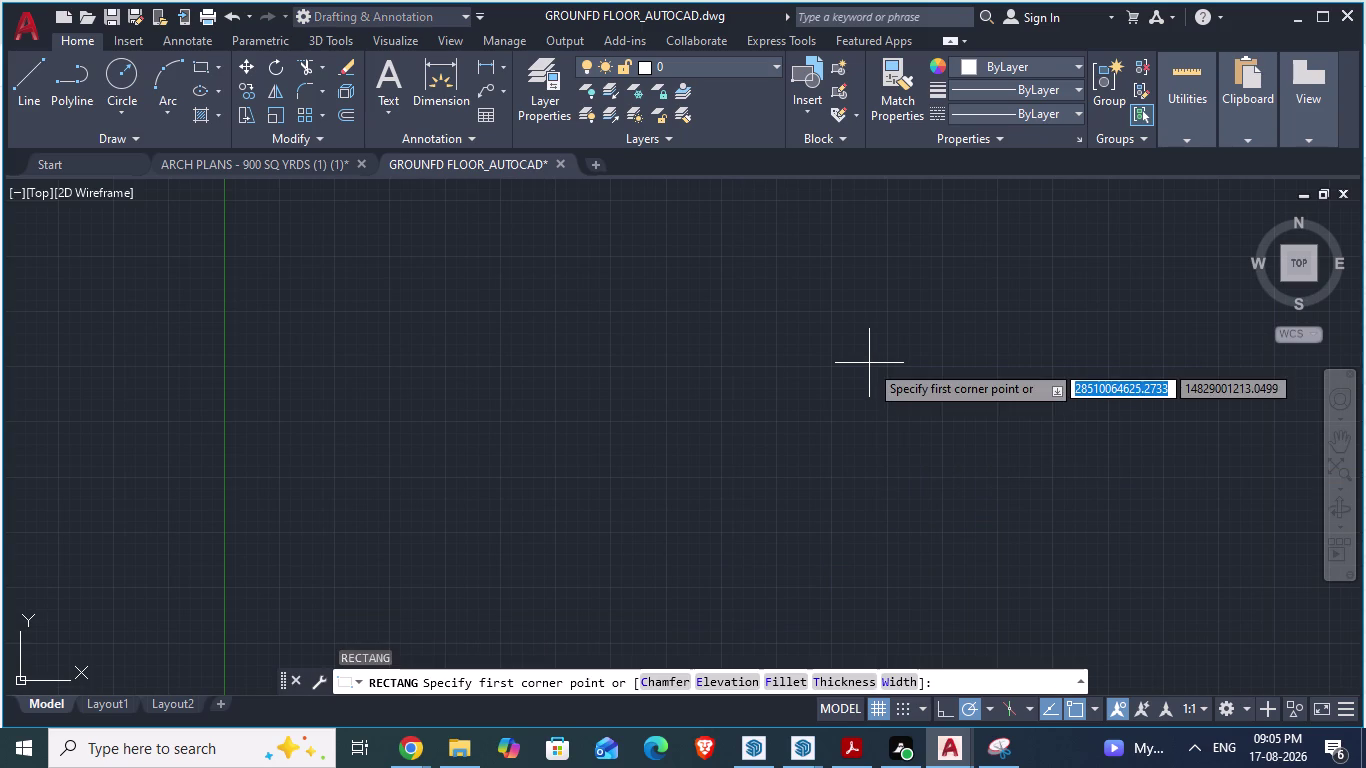
click(415, 305)
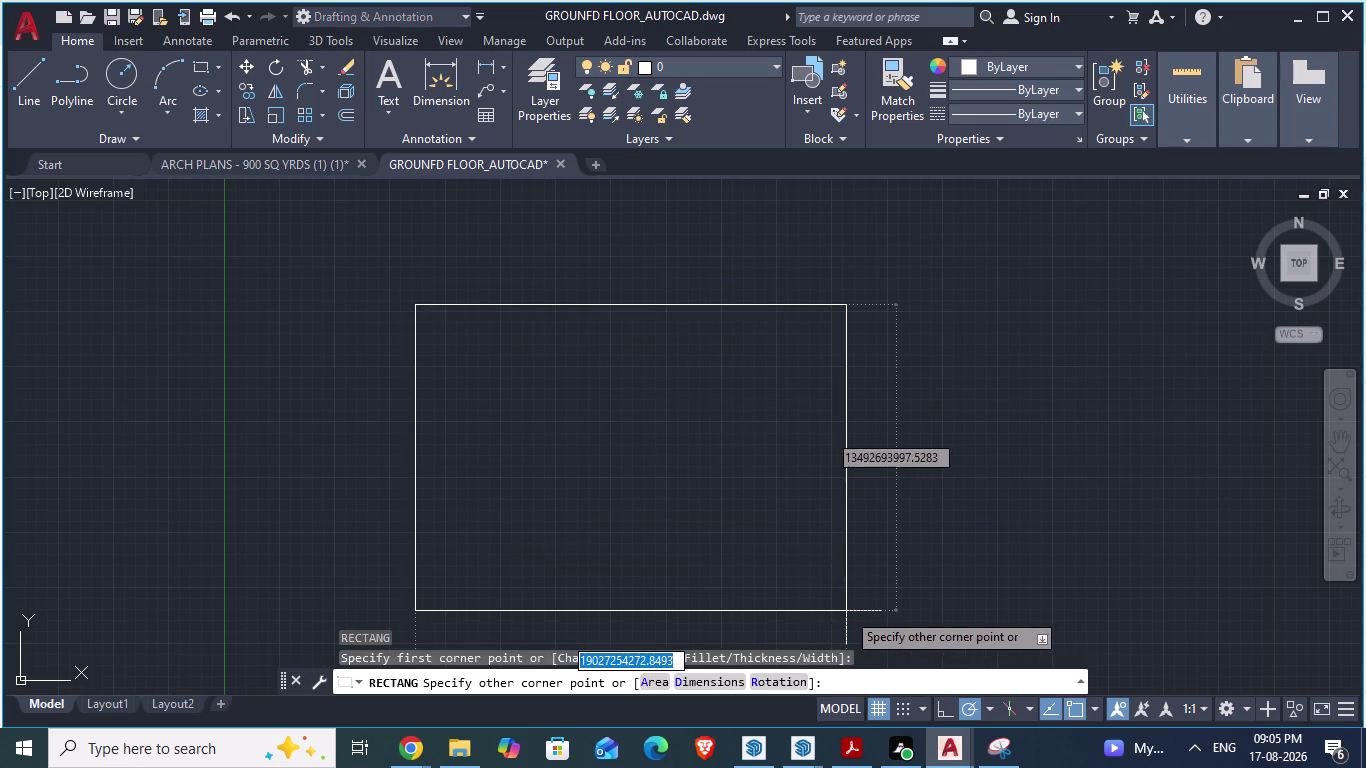
text(98)
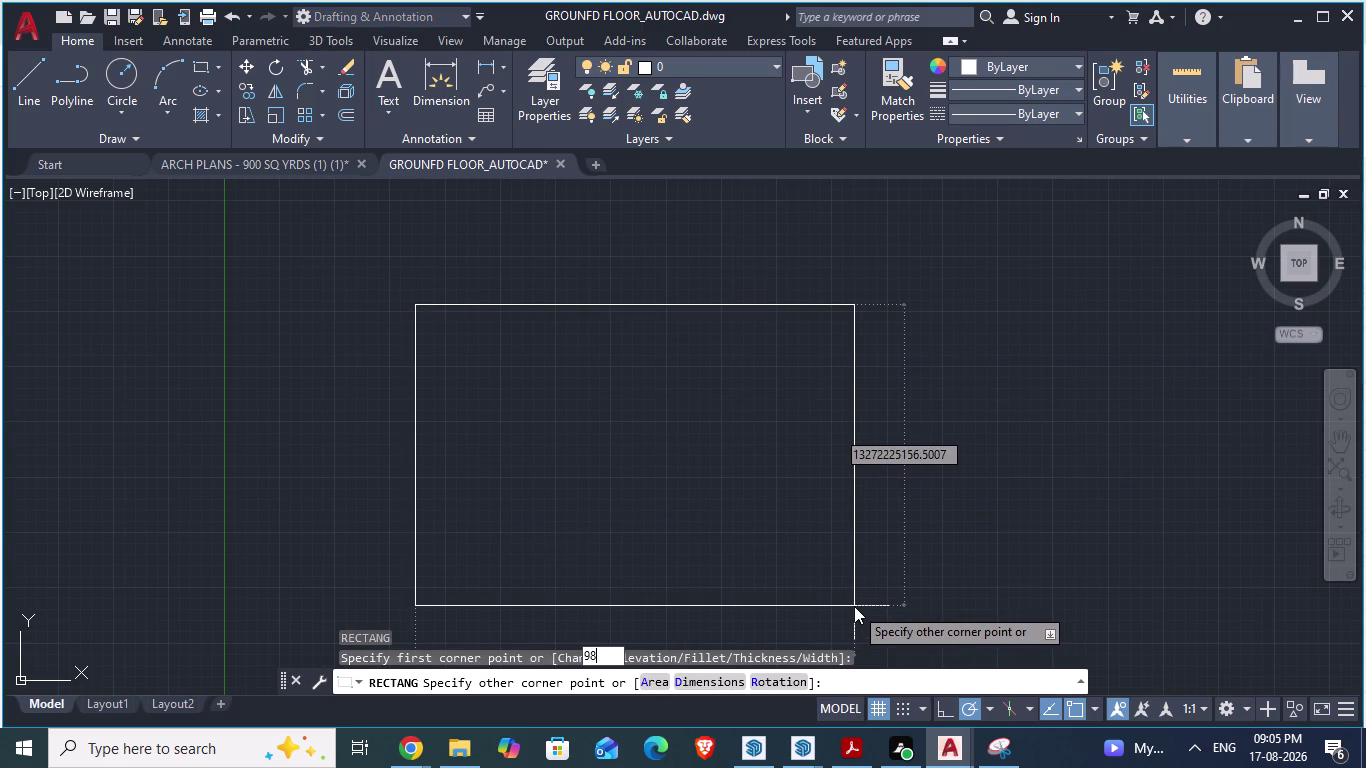
key(apostrophe)
text(10.5)
text(")
key(Tab)
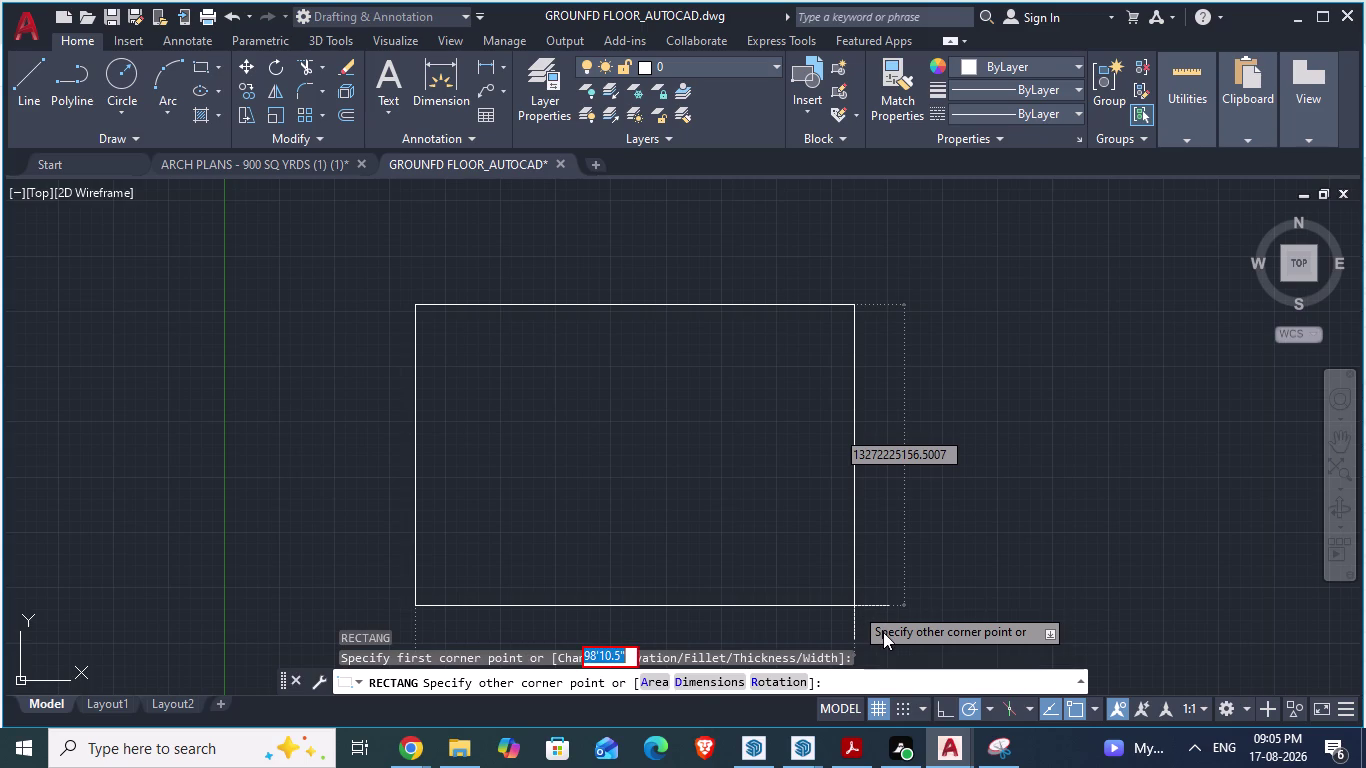
click(690, 679)
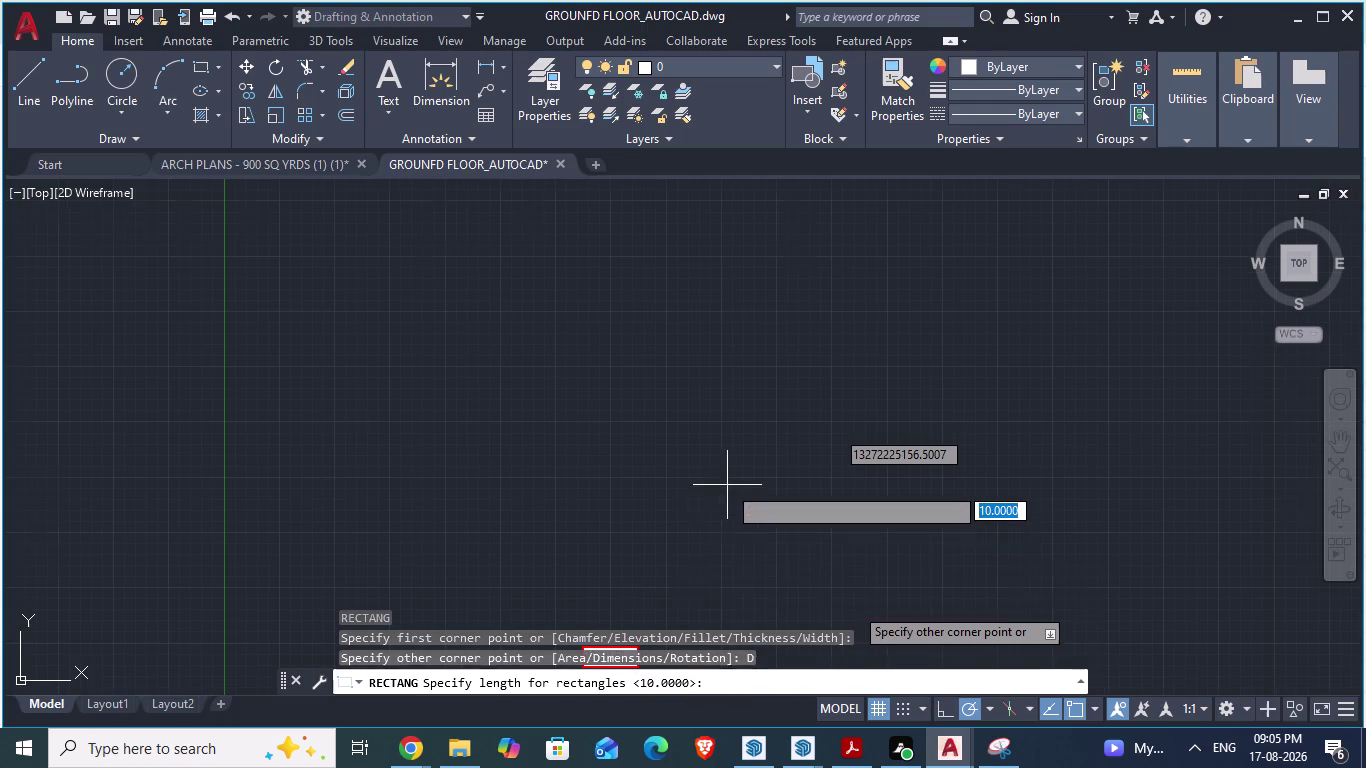
scroll(down, 3)
scroll(up, 3)
key(Tab)
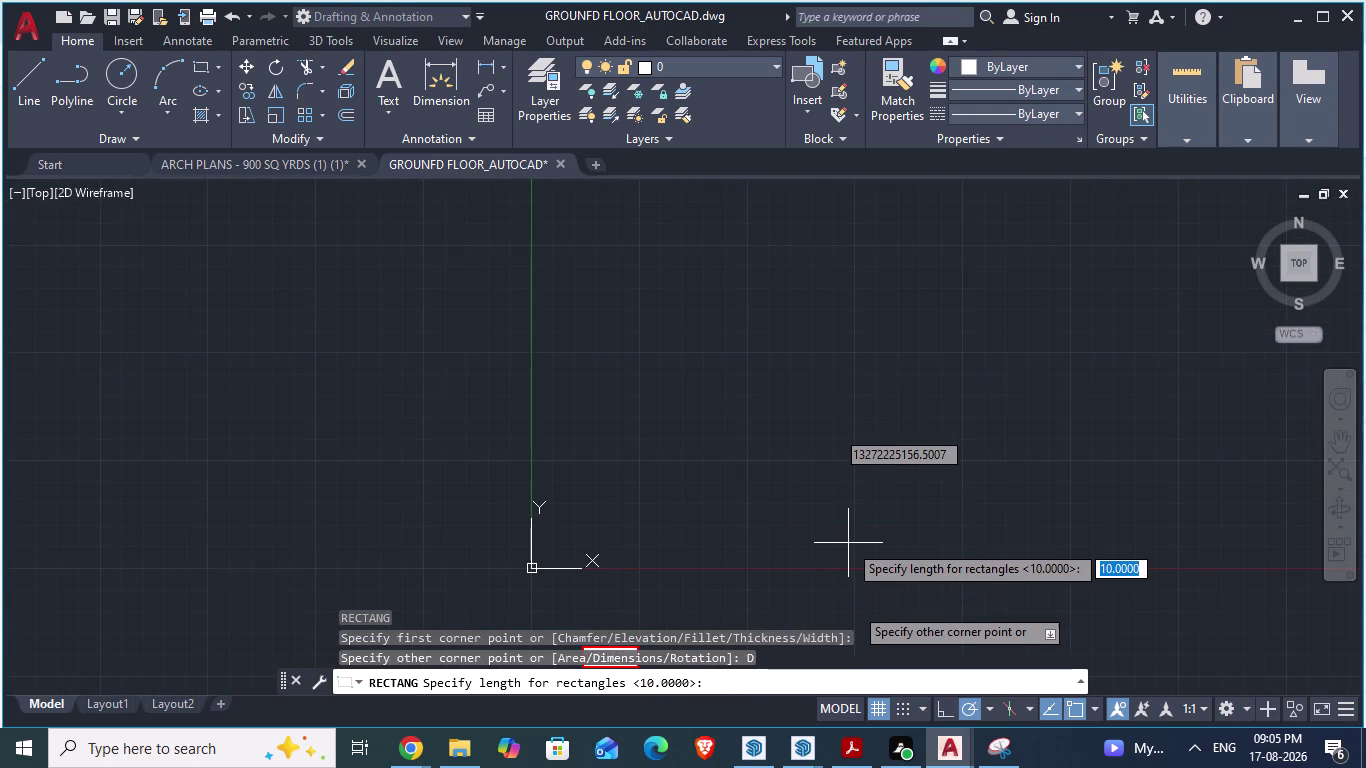
key(Tab)
key(Escape)
key(Escape)
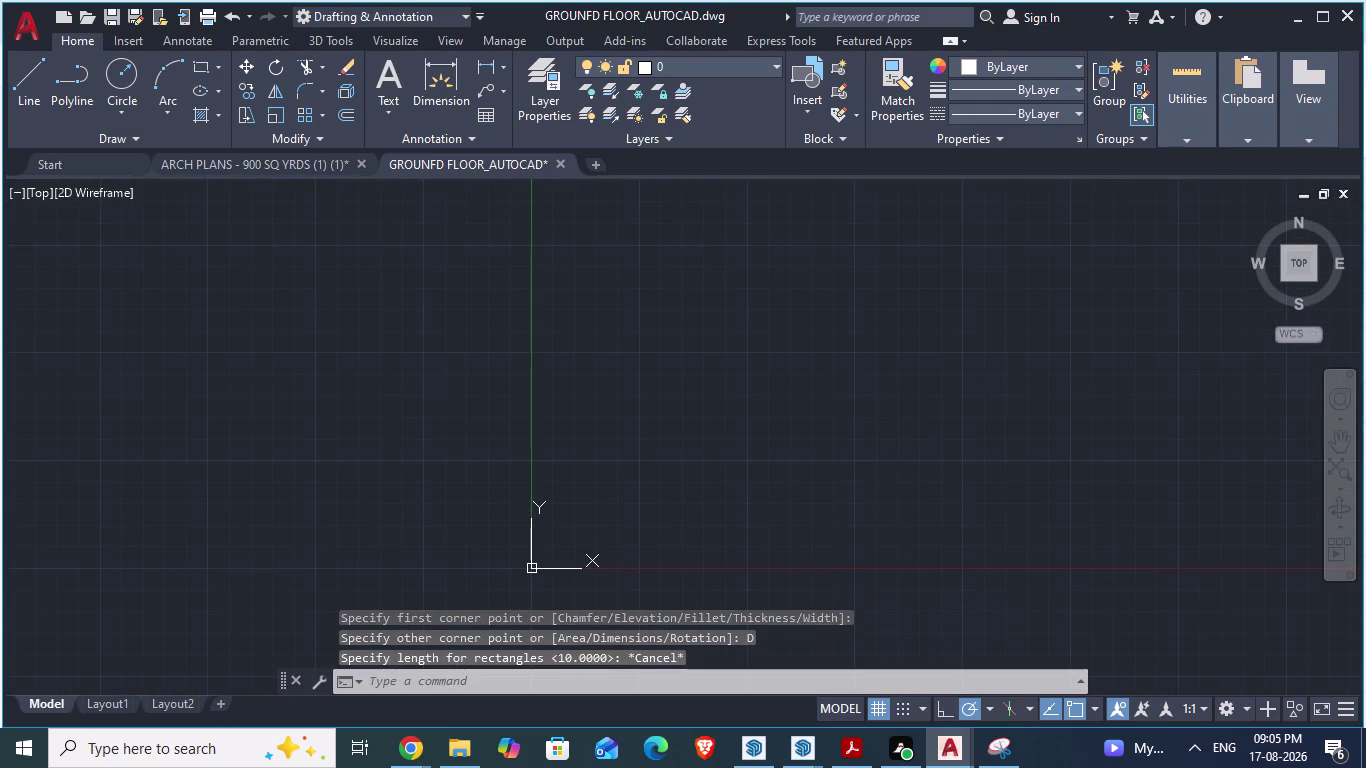
scroll(down, 3)
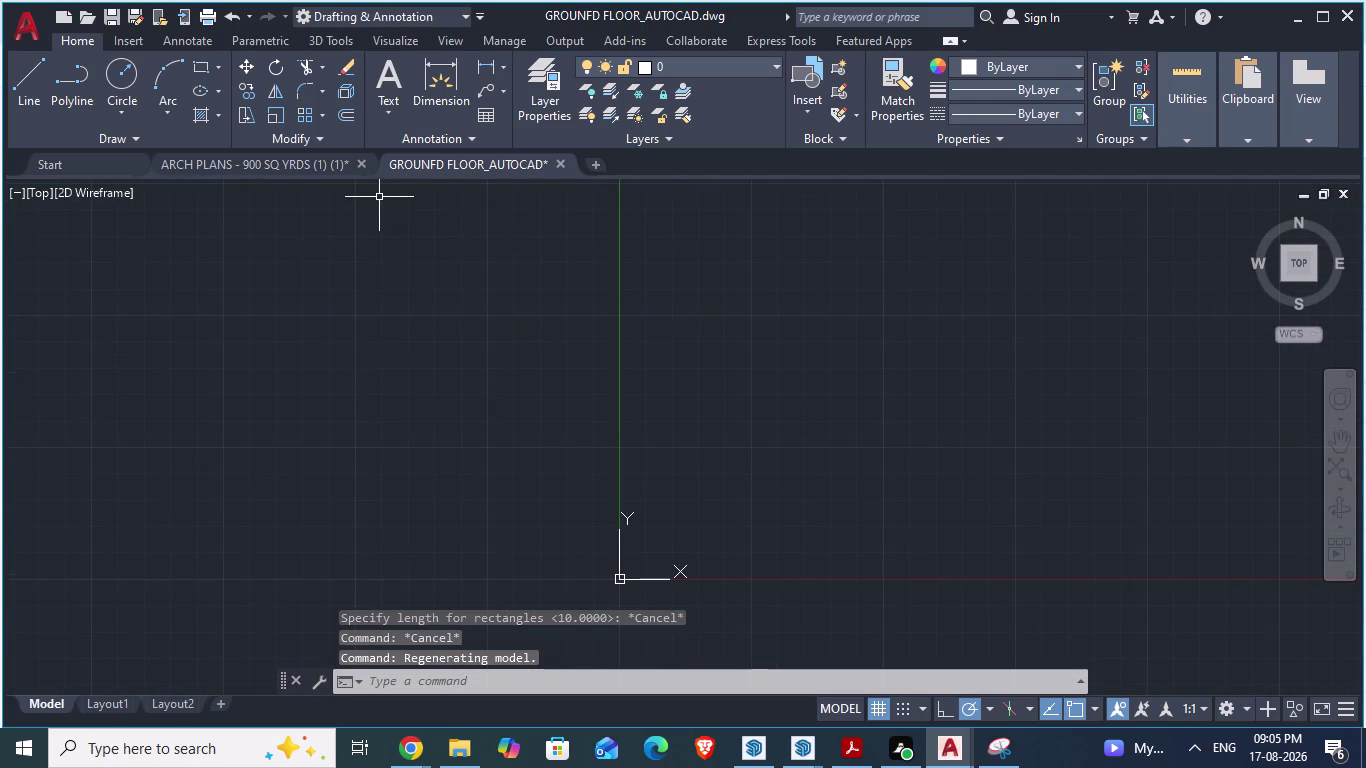
Start a rectangle with REC and place its first corner mid-drawing.
scroll(up, 3)
scroll(down, 3)
scroll(up, 3)
text(re)
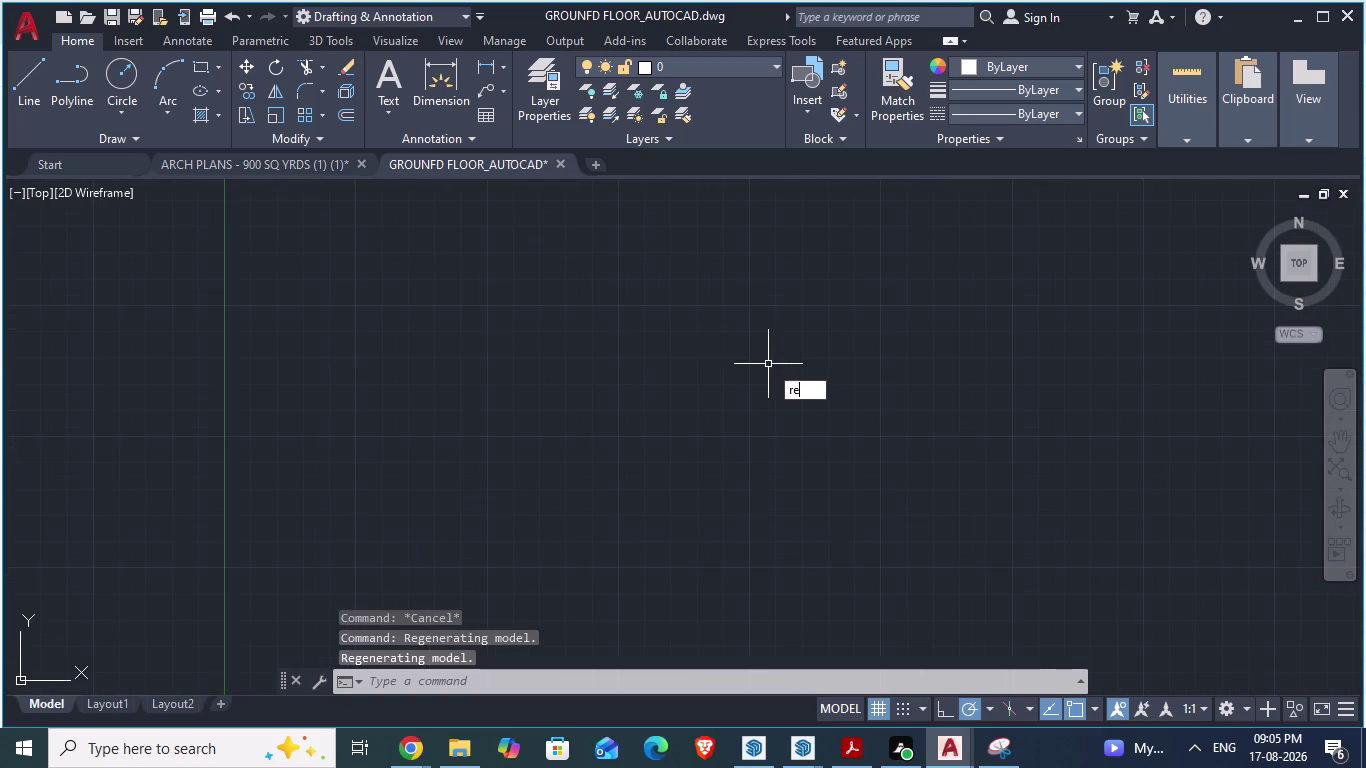
text(c)
key(Return)
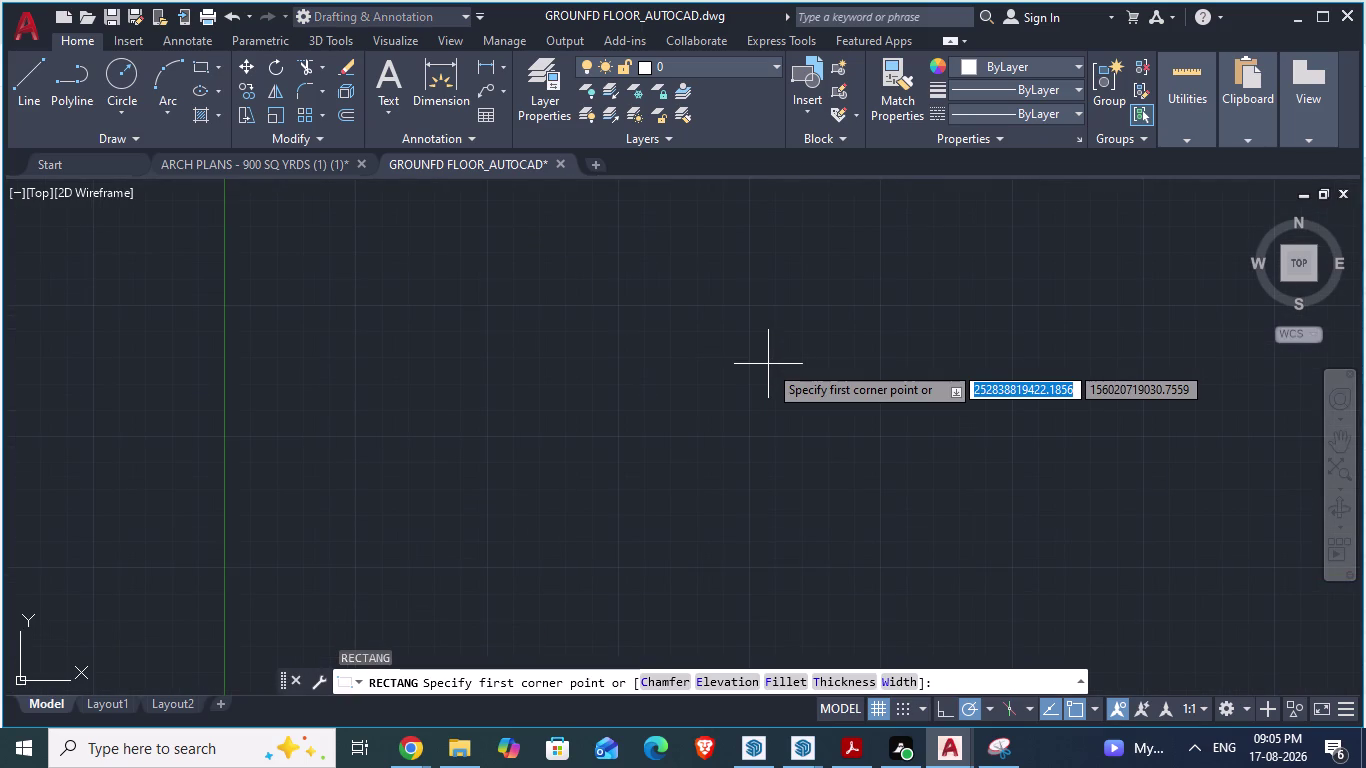
click(523, 293)
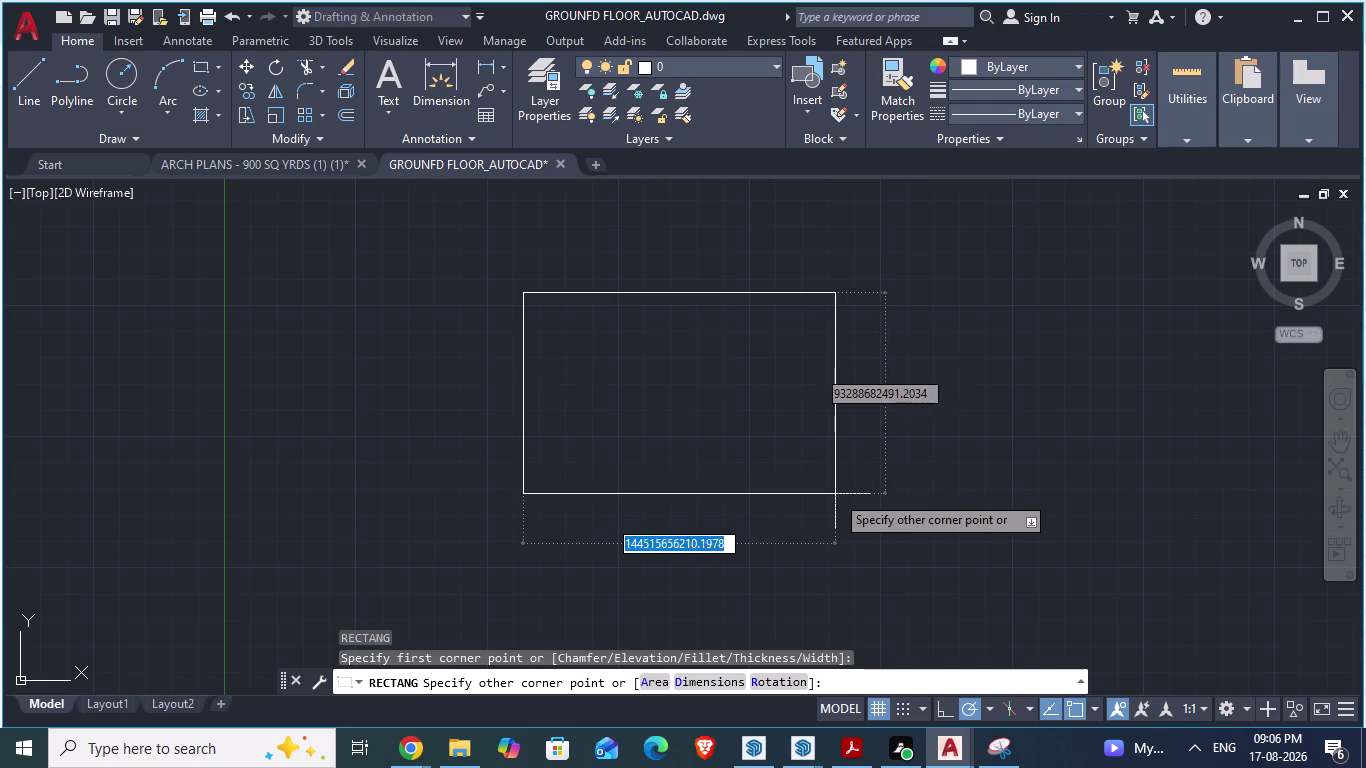
Enter a 98'10.5" width and click the opposite corner to finish.
text(9)
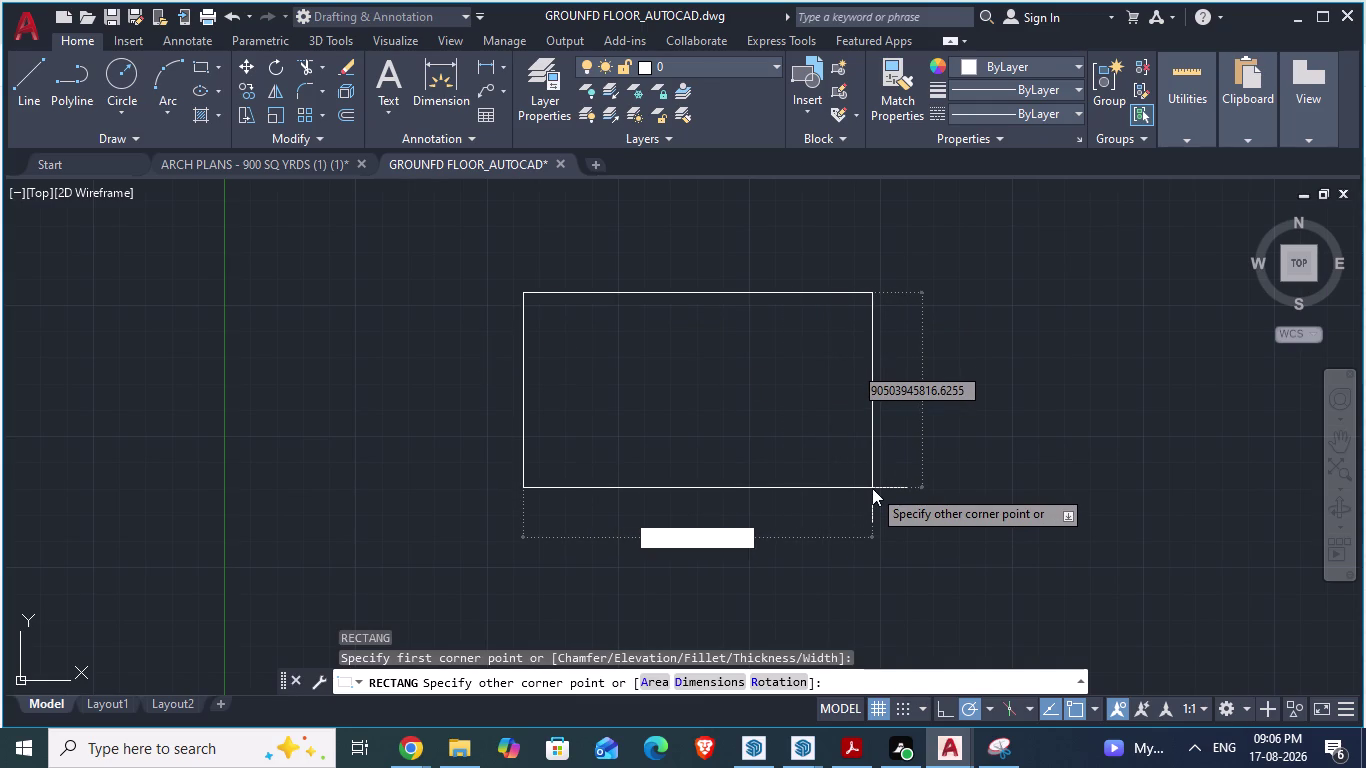
text(8')
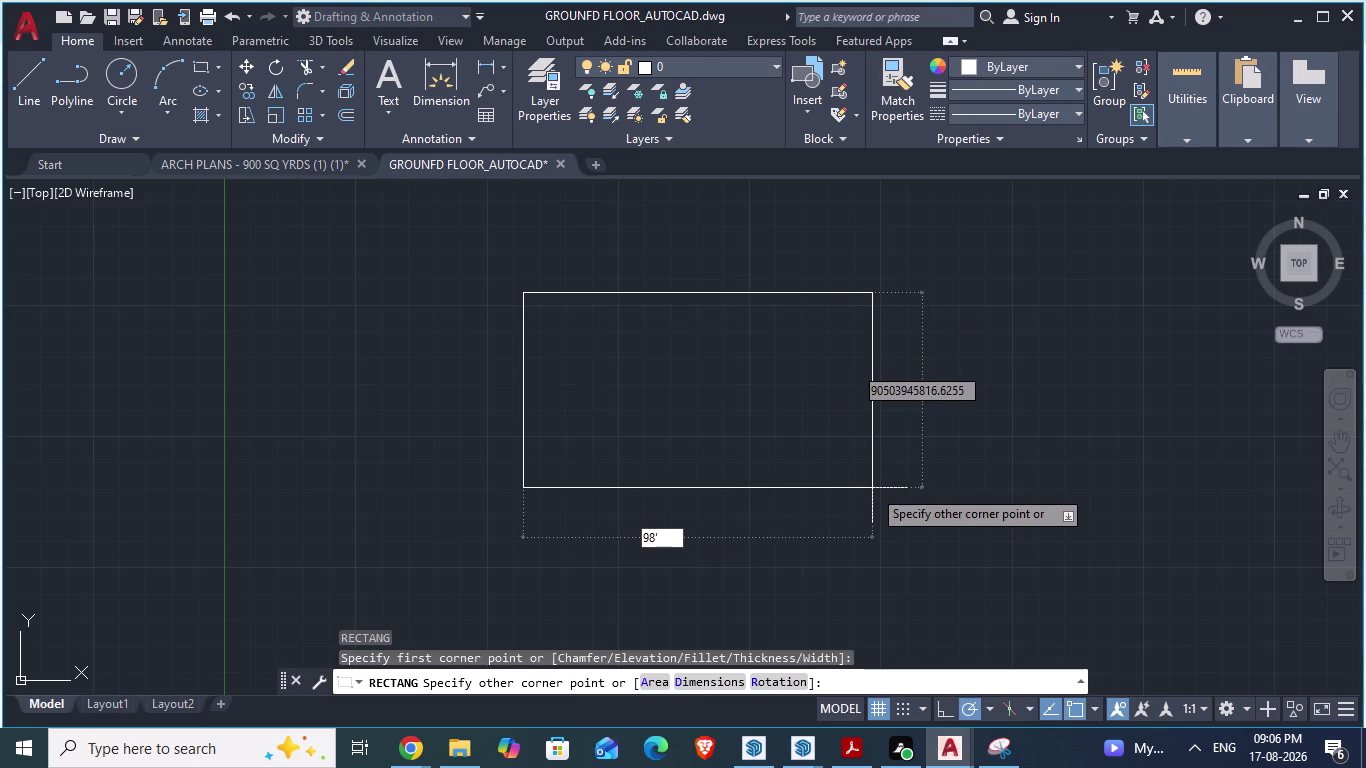
text(10)
text(.5")
key(Return)
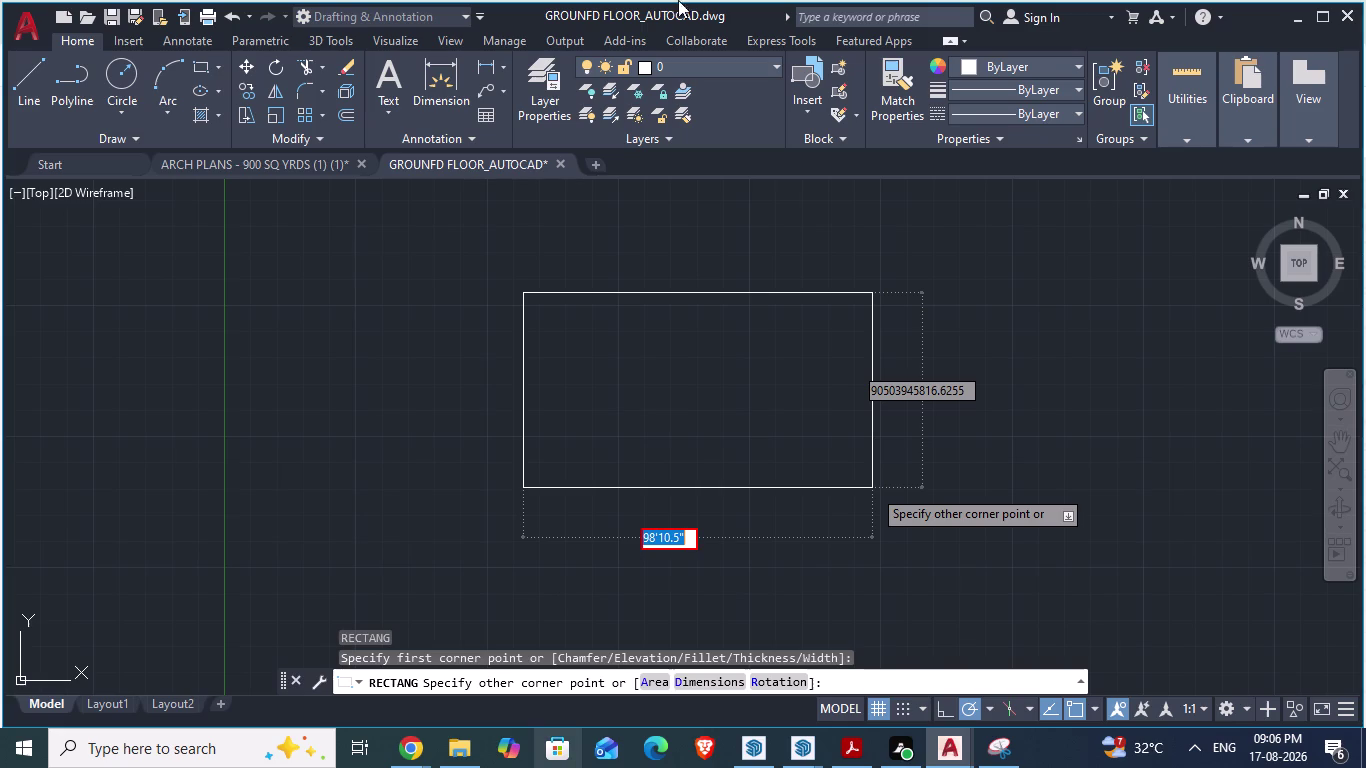
click(723, 468)
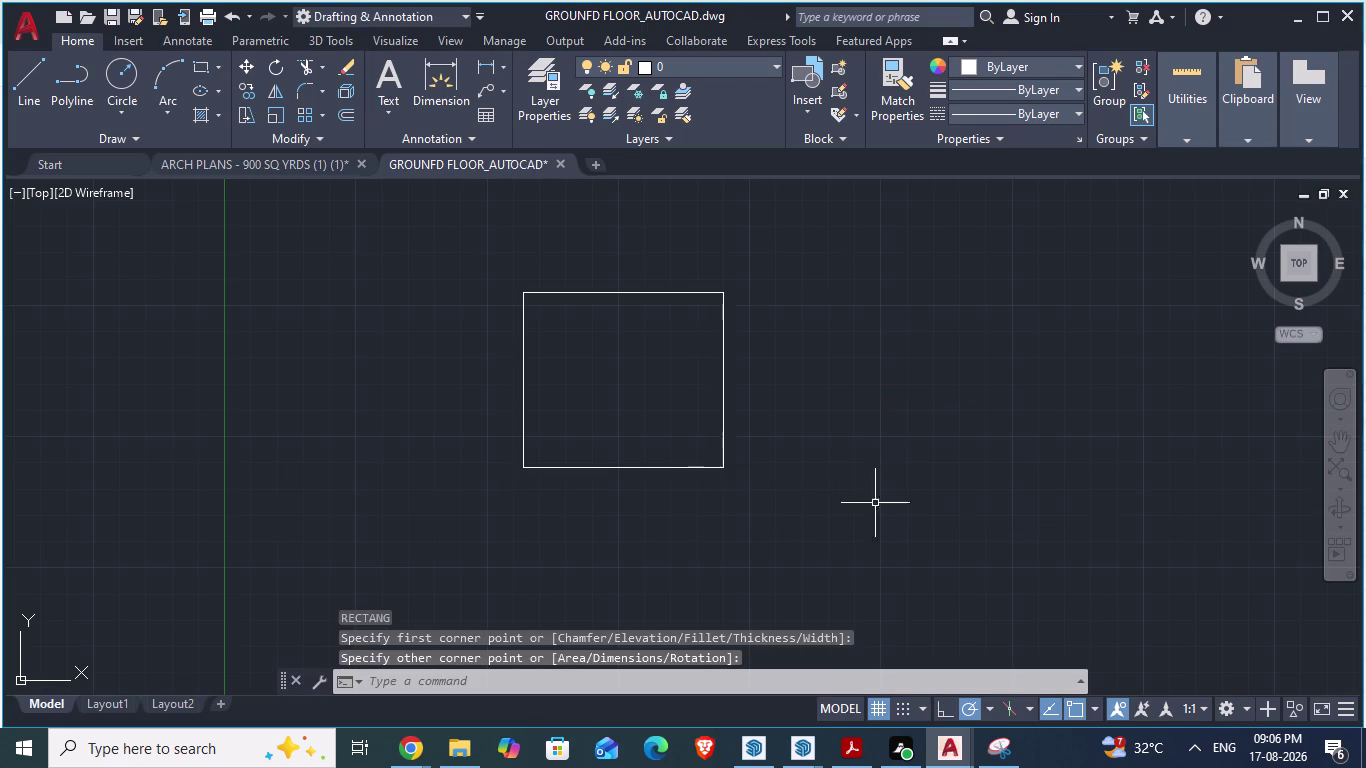
Select the drawn rectangle and erase it.
key(Escape)
drag(801, 374, 741, 398)
drag(676, 412, 663, 420)
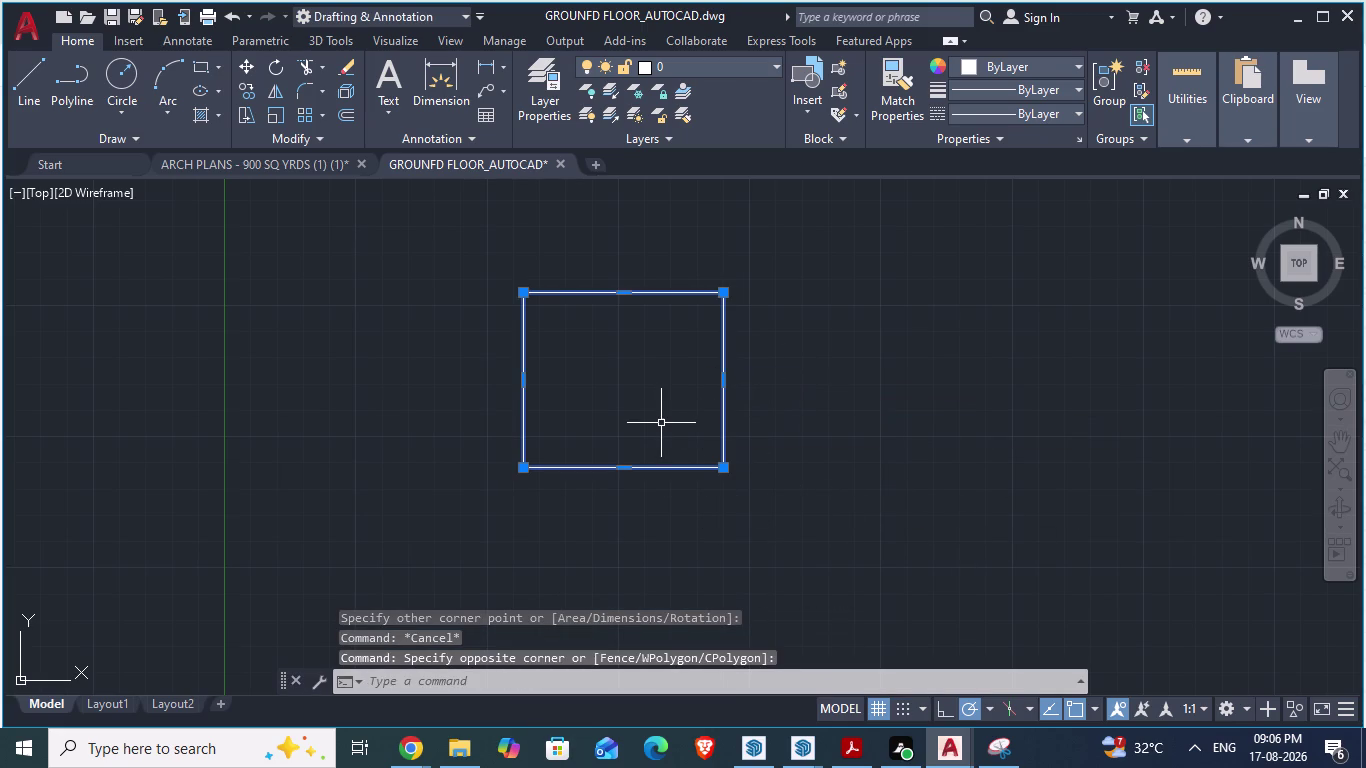
text(e)
key(space)
key(Escape)
key(Escape)
Start a new rectangle and place its first corner.
text(re)
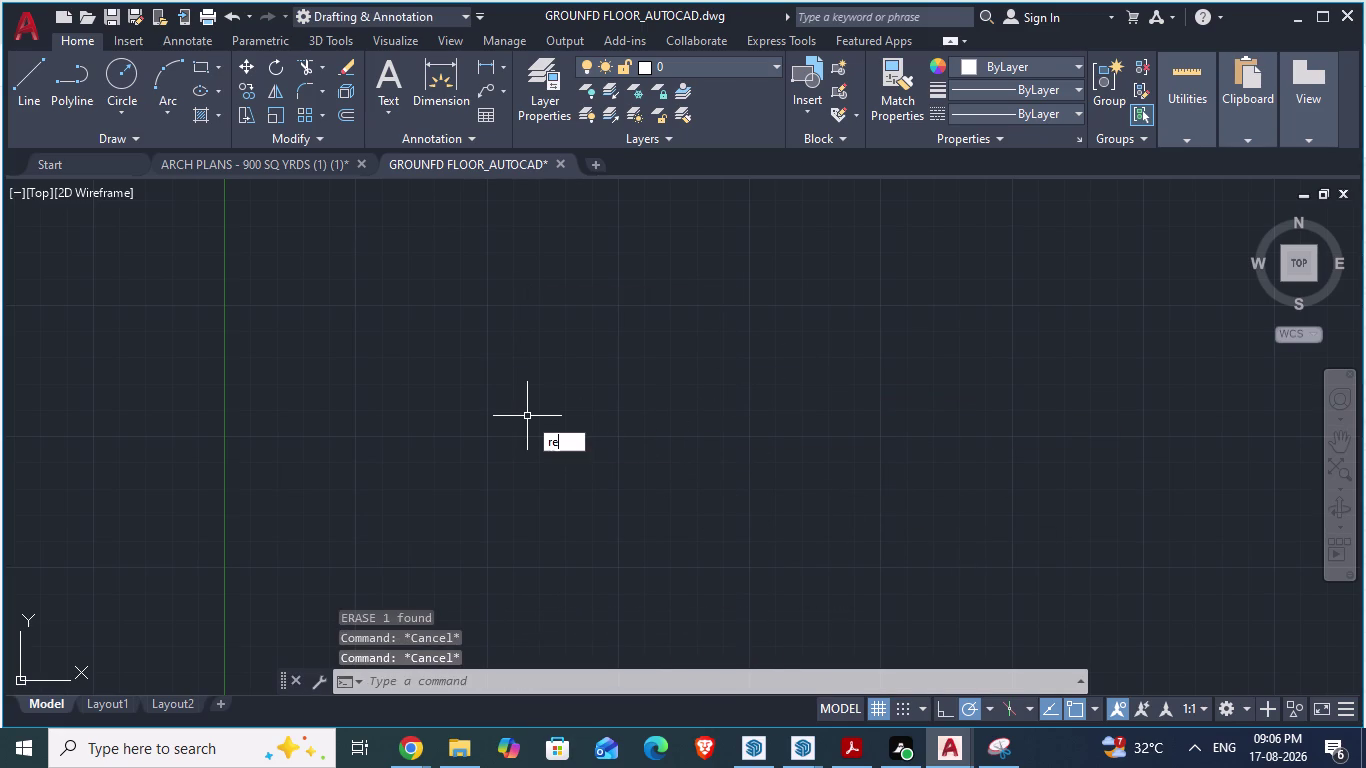
text(c)
key(space)
drag(523, 416, 524, 427)
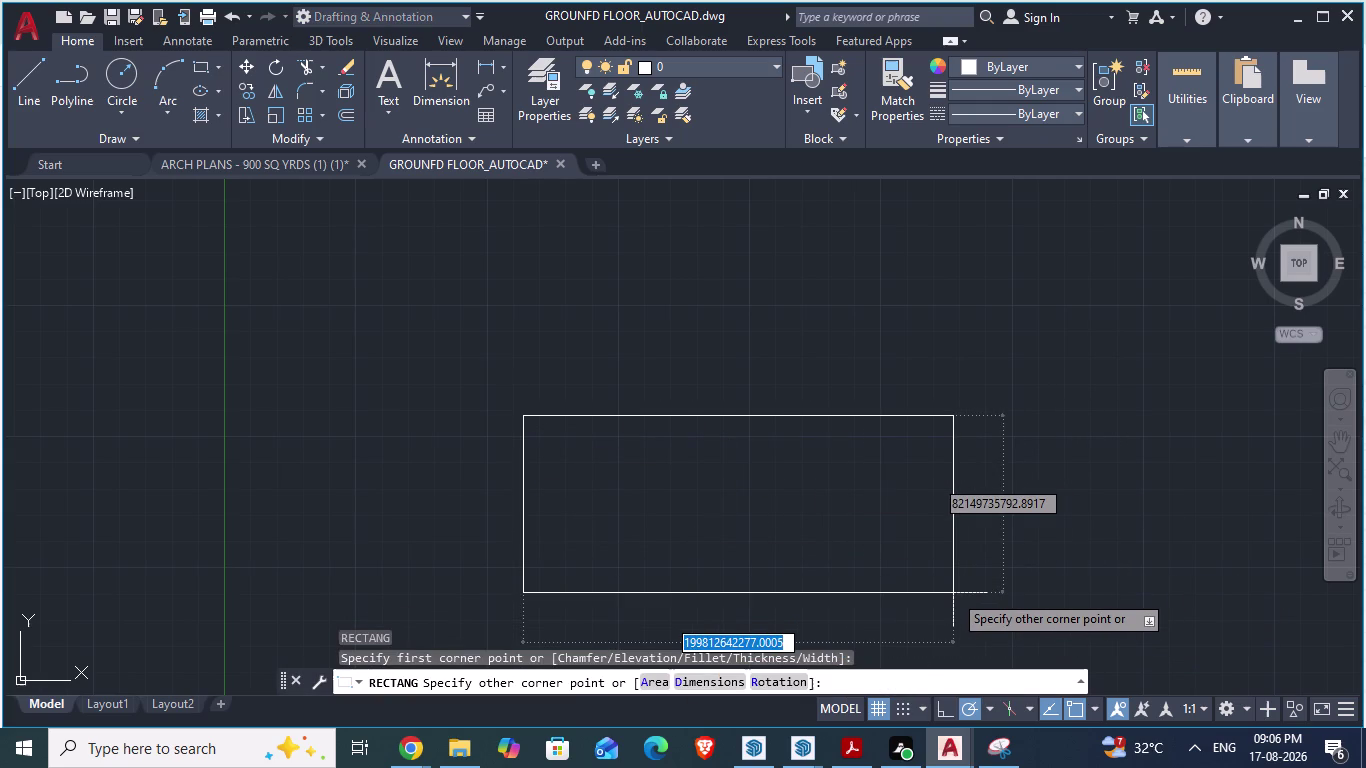
Type 98'10.5",88 as the rectangle's size.
text(98)
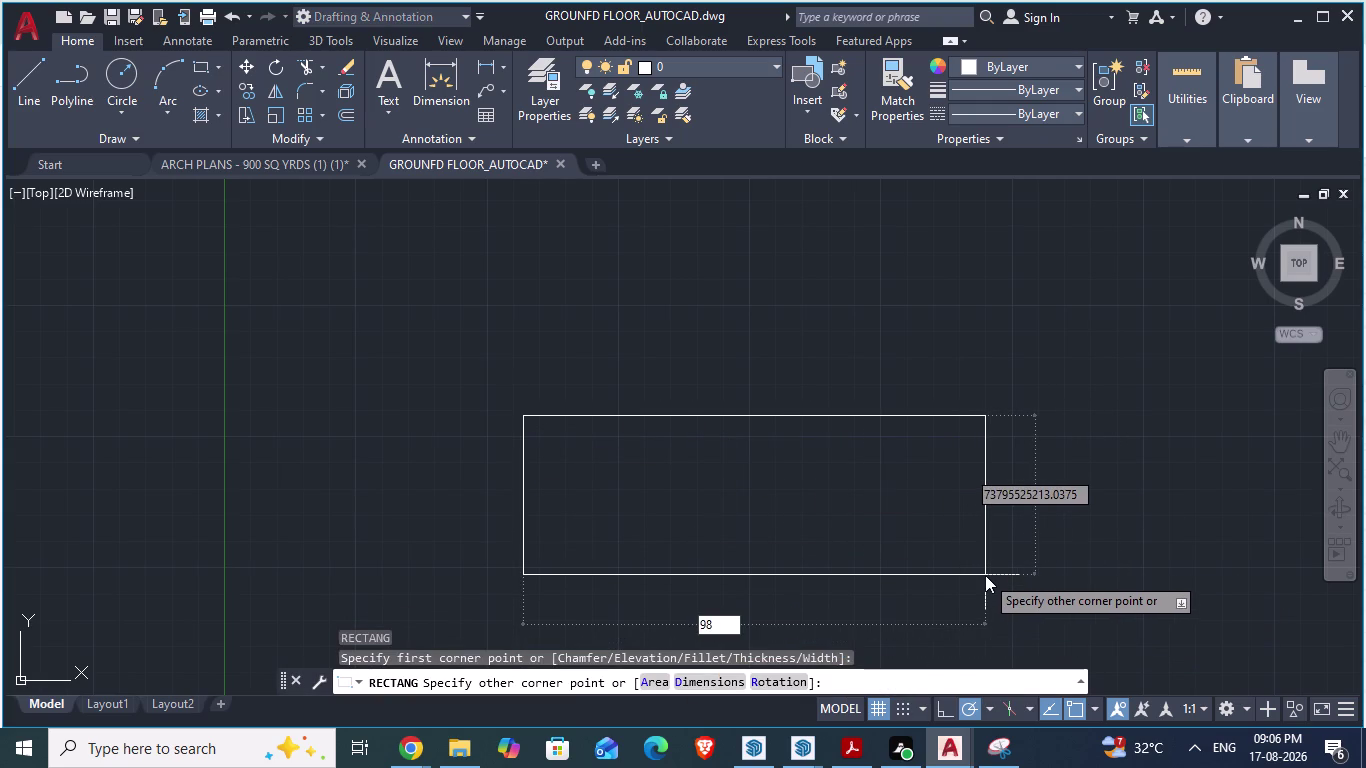
key(apostrophe)
key(1)
key(0)
key(period)
key(5)
key(shift+quotedbl)
text(,)
text(88)
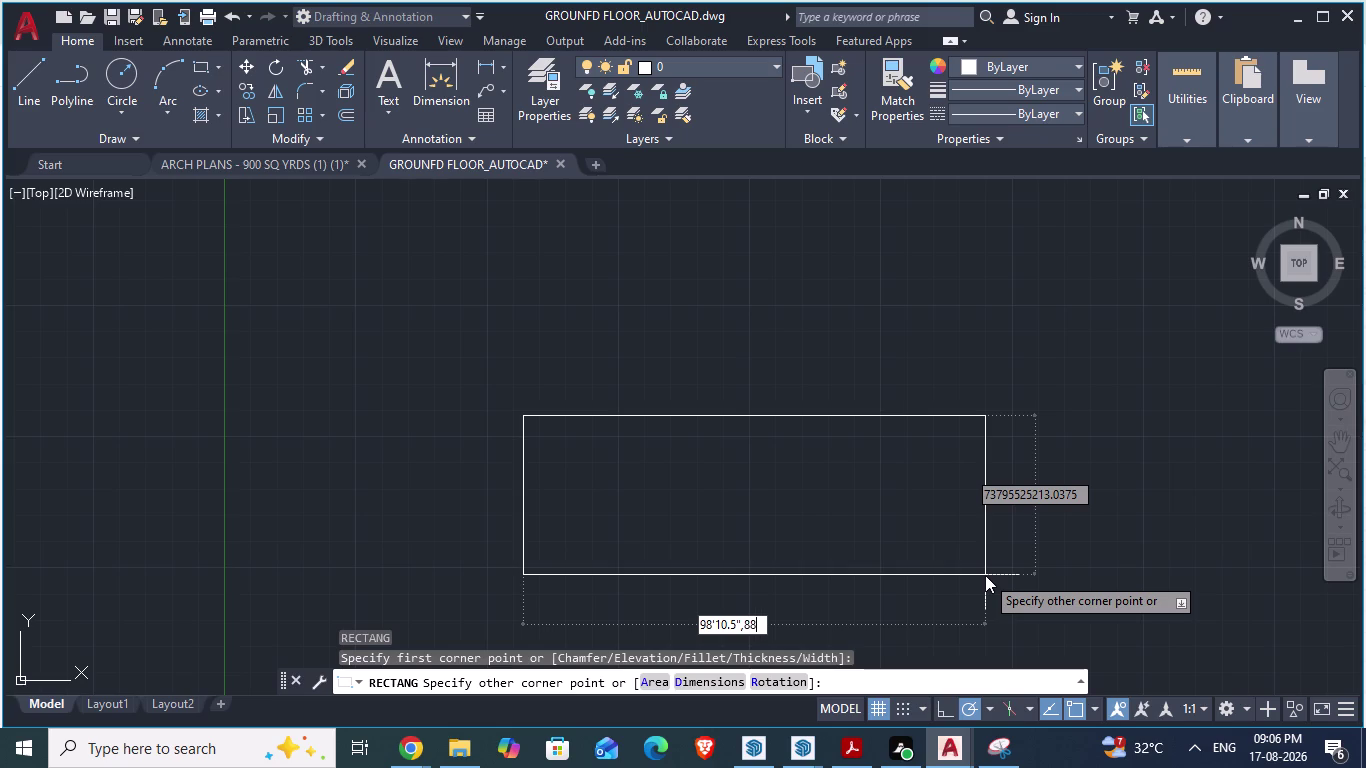
Extend the size entry to 98'10.5",88'5" and re-enter the comma.
key(apostrophe)
key(5)
key(shift+quotedbl)
key(Return)
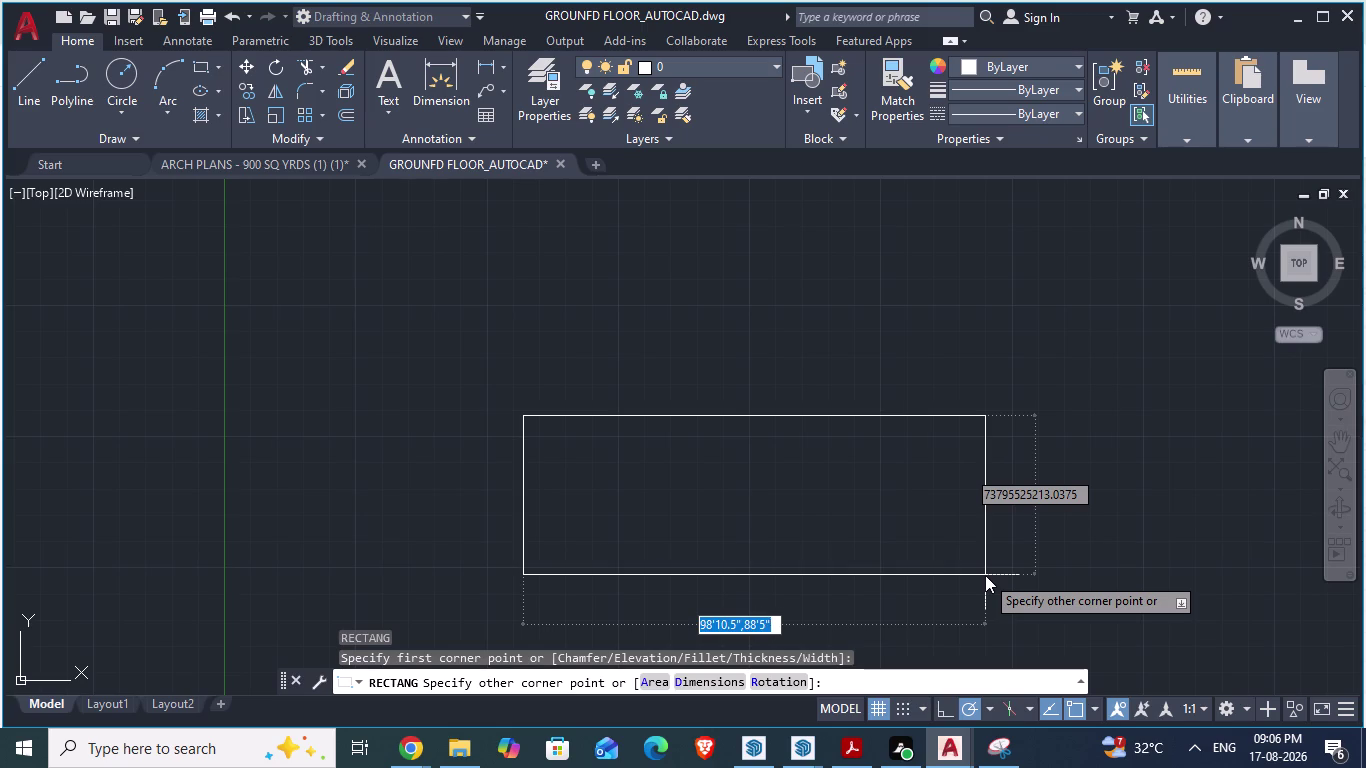
click(745, 625)
click(774, 629)
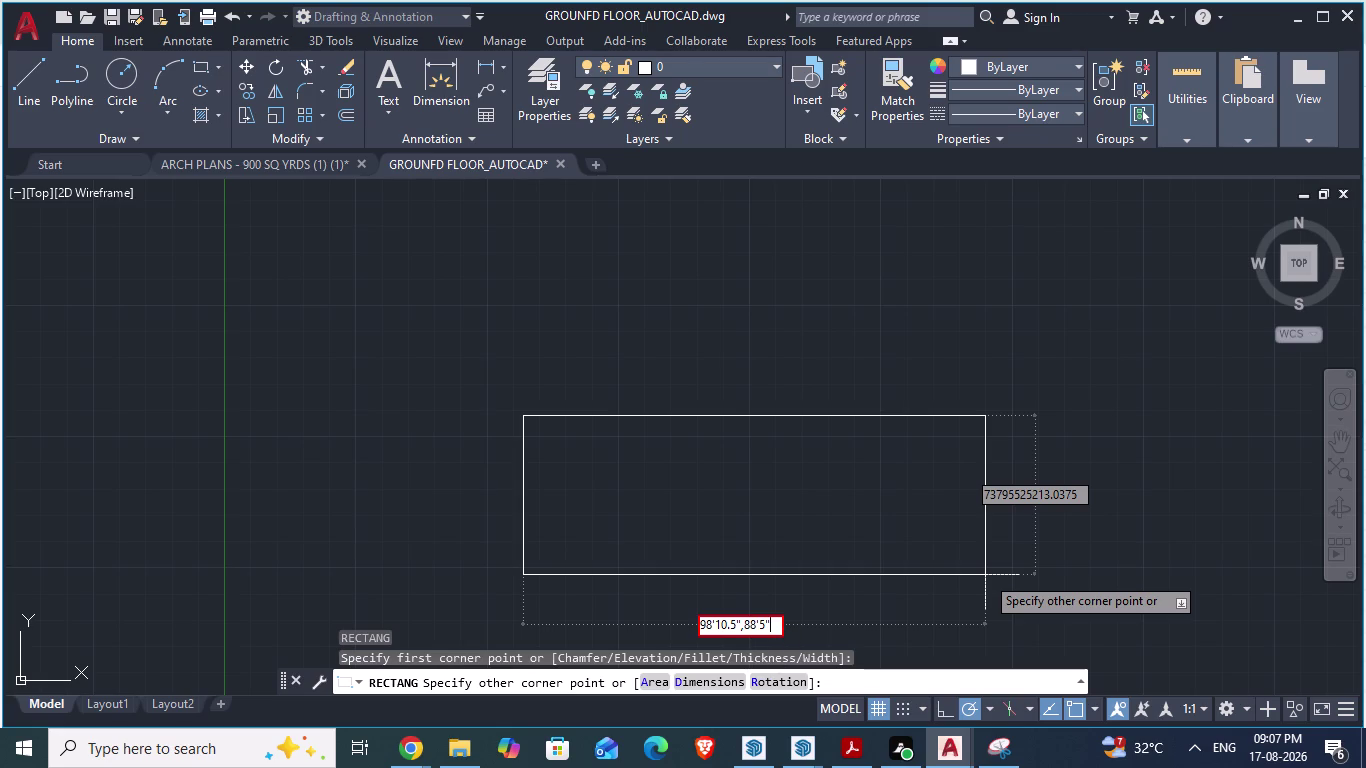
drag(734, 629, 705, 655)
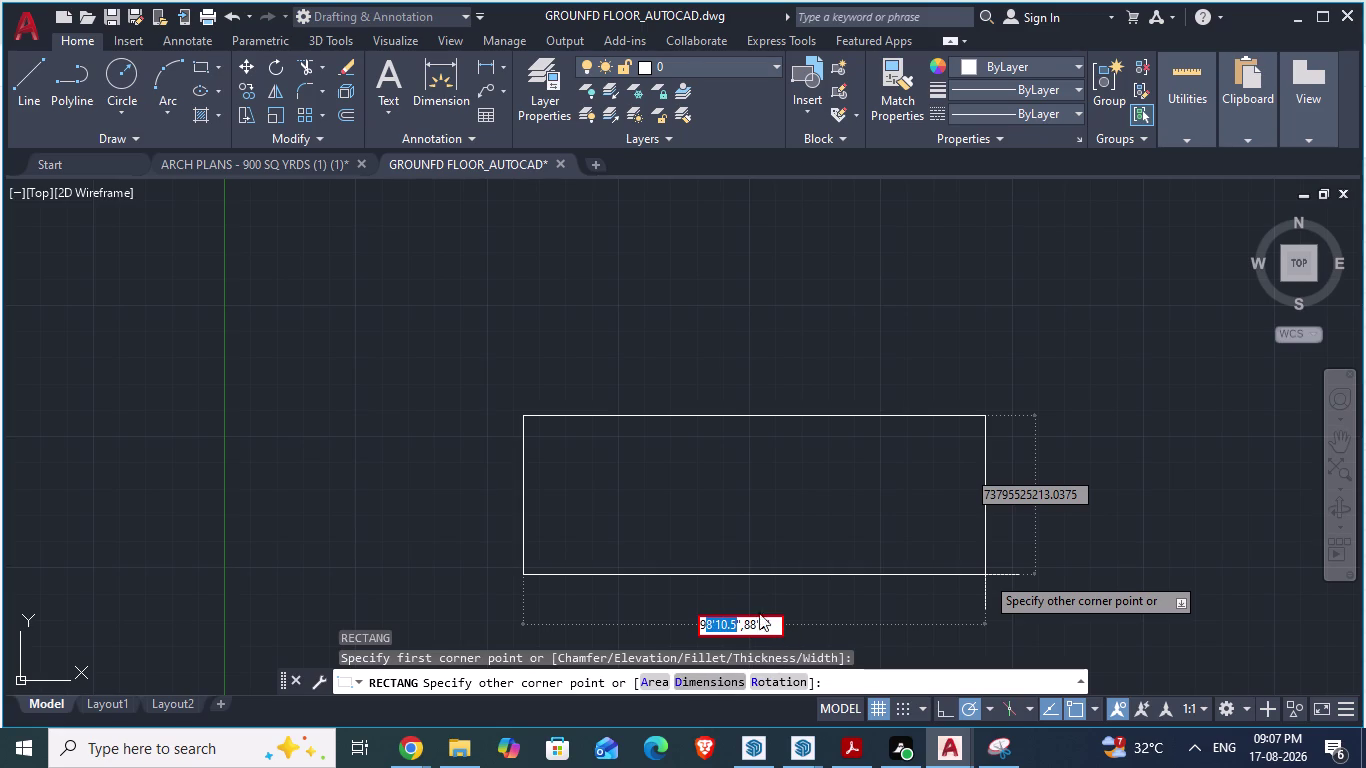
click(743, 623)
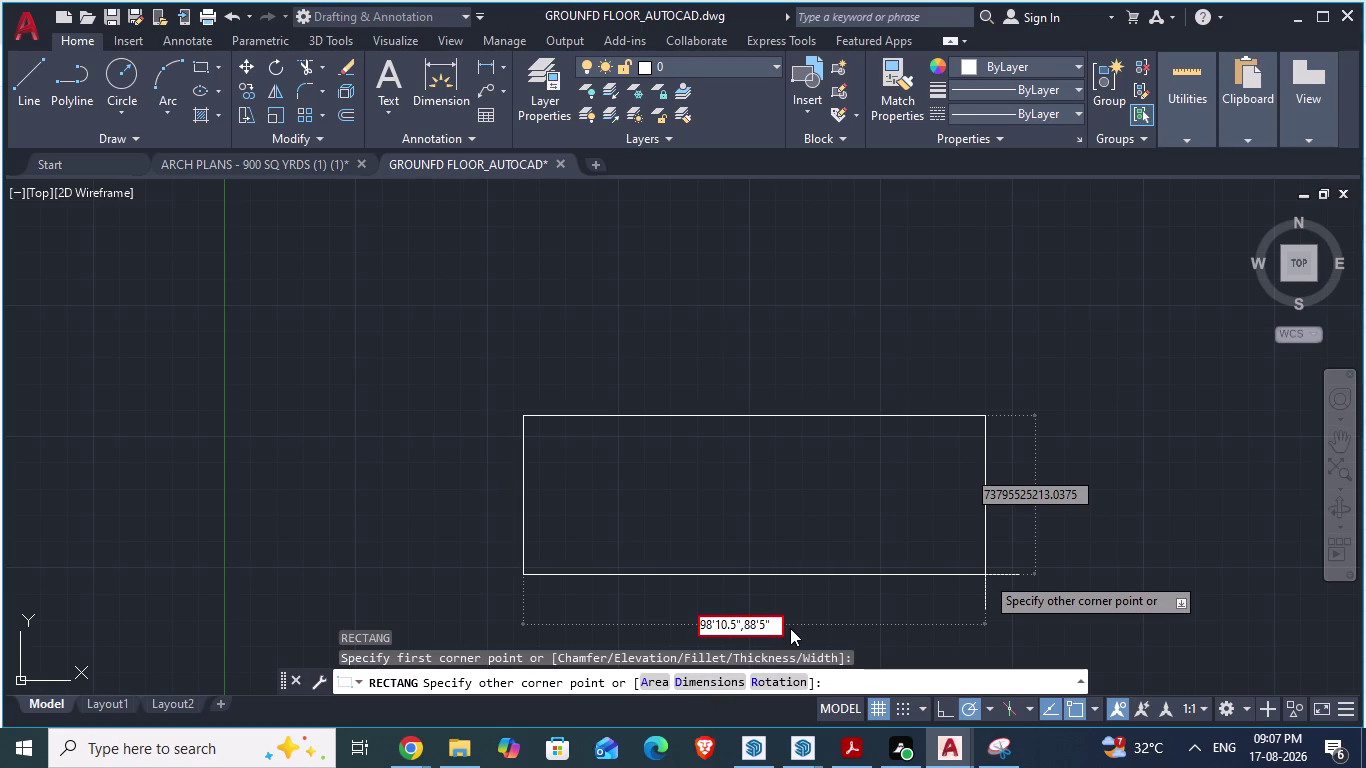
key(BackSpace)
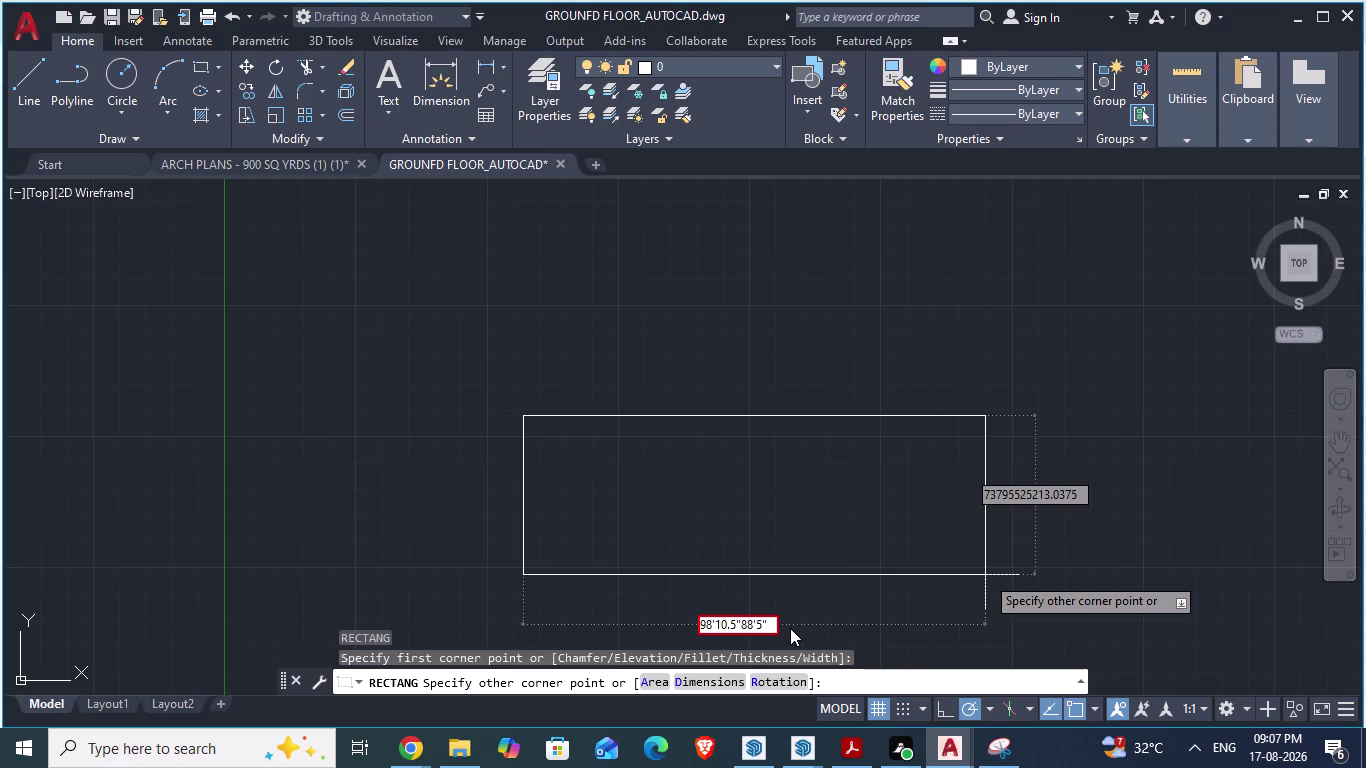
key(comma)
key(Return)
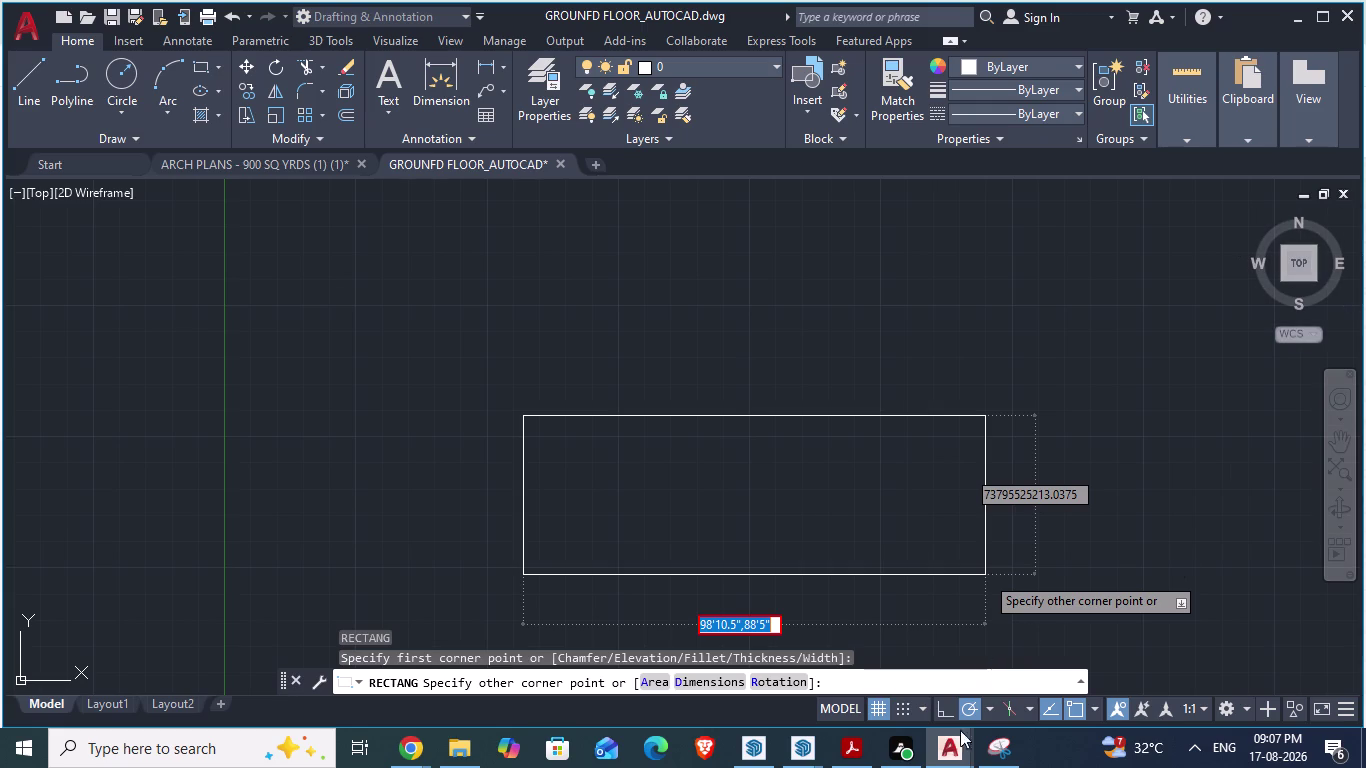